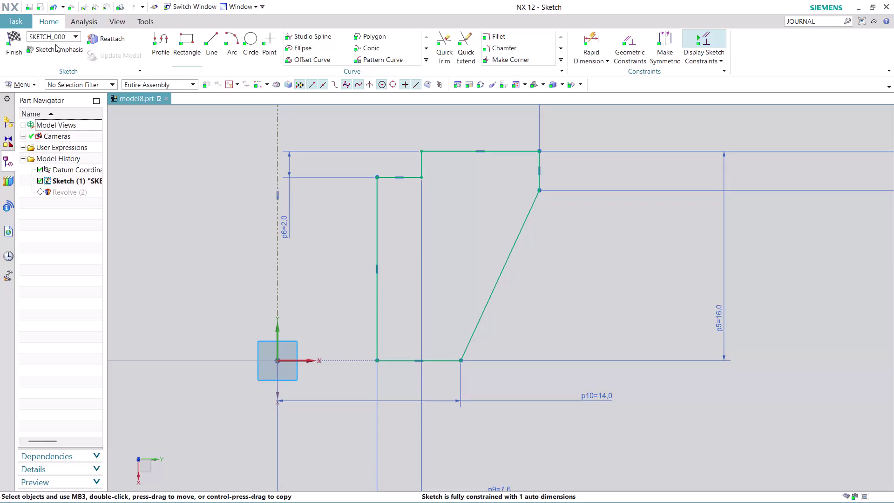
Finish the profile sketch and view the revolved washer solid.
click(9, 55)
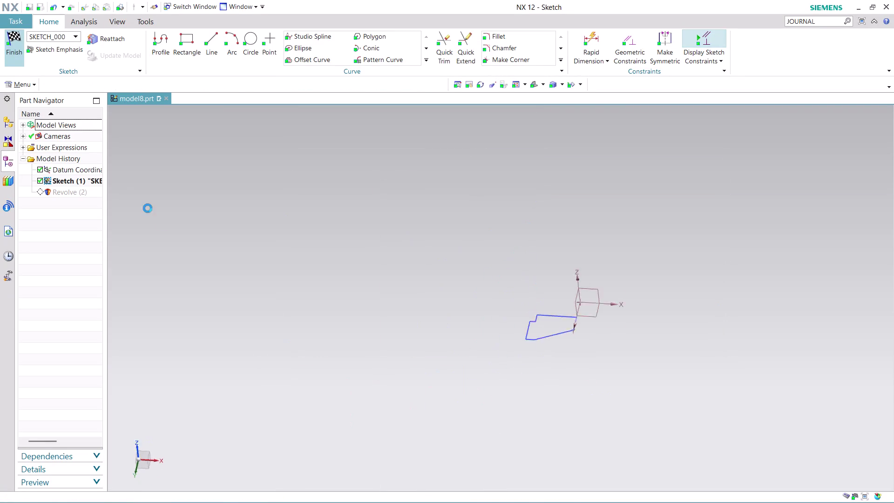
middle_drag(640, 245, 687, 222)
scroll(up, 3)
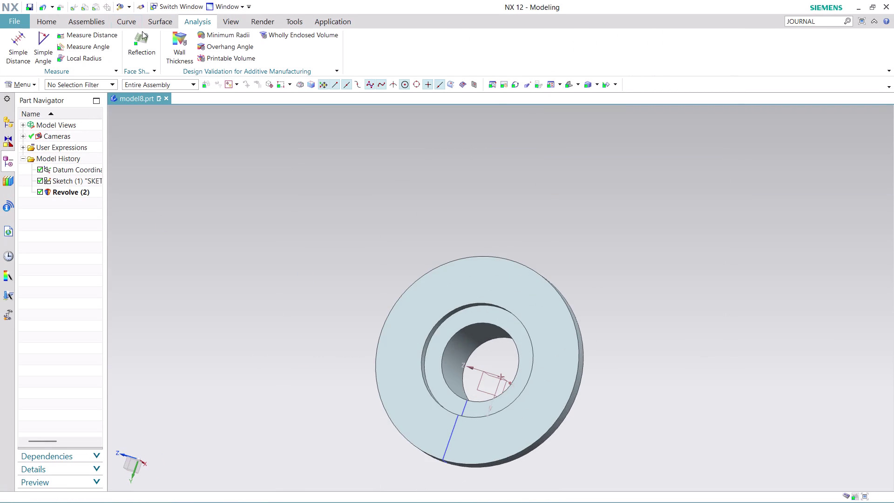
Measure the distance from the hole centre to the washer's outer edge.
click(99, 33)
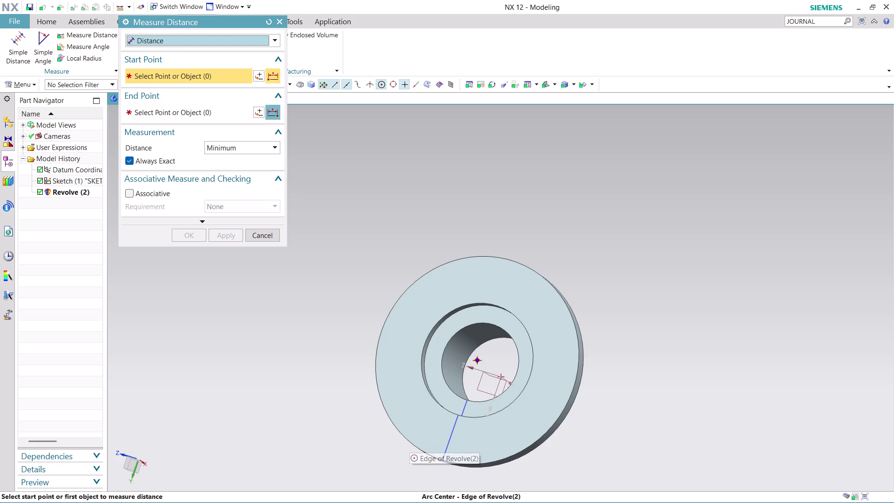
click(472, 463)
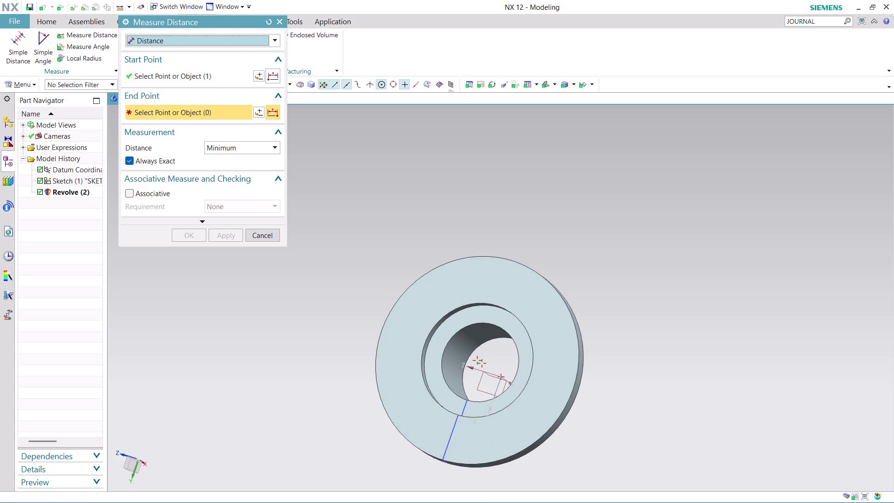
click(542, 273)
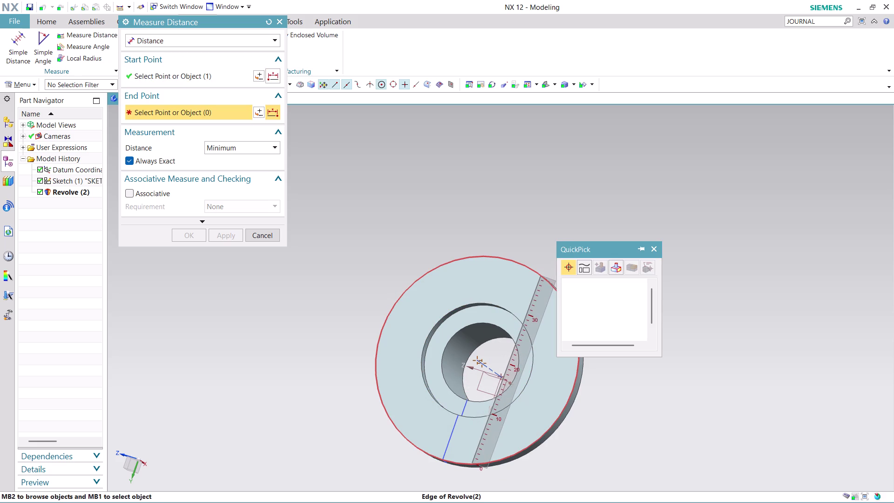
click(598, 282)
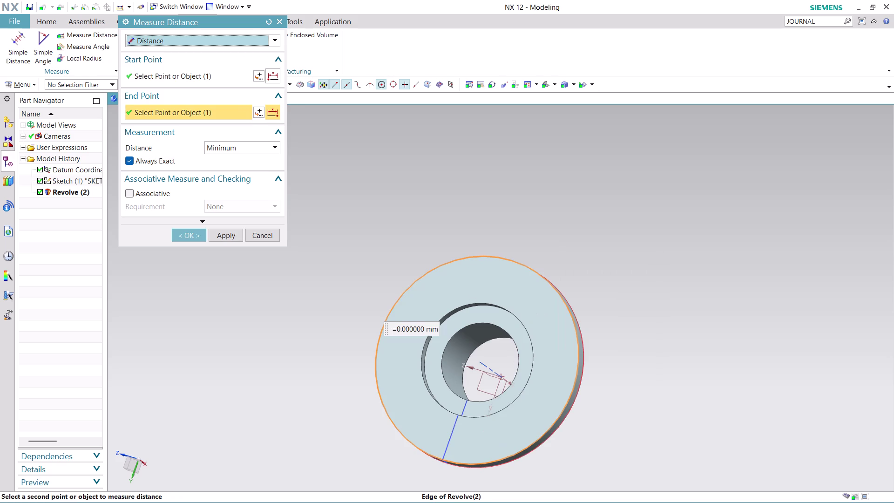
scroll(up, 3)
key(Escape)
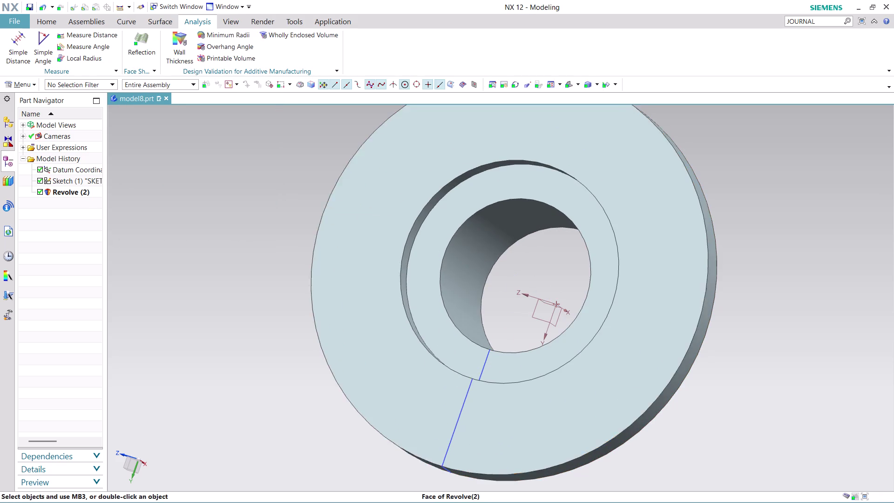
click(98, 33)
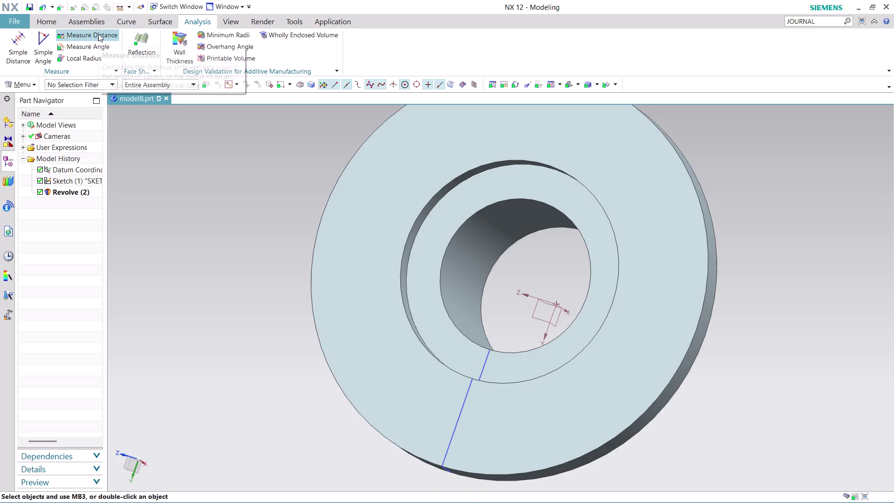
scroll(down, 3)
scroll(up, 3)
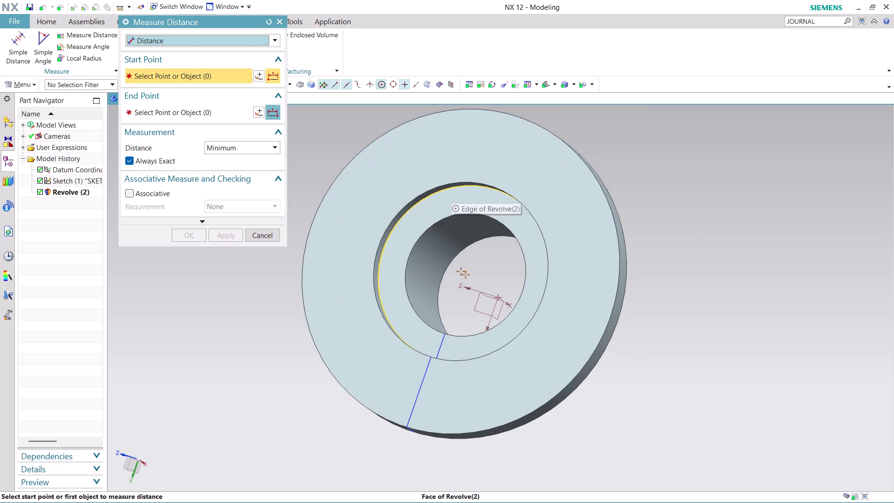
click(511, 115)
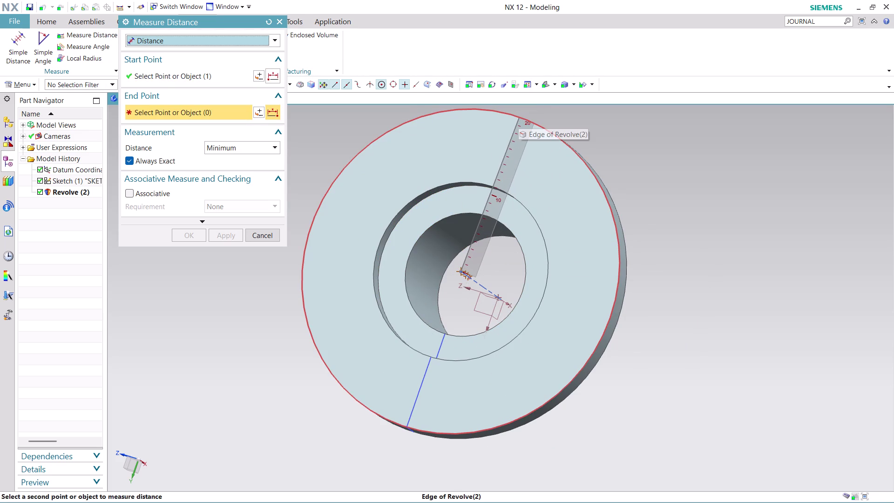
click(518, 117)
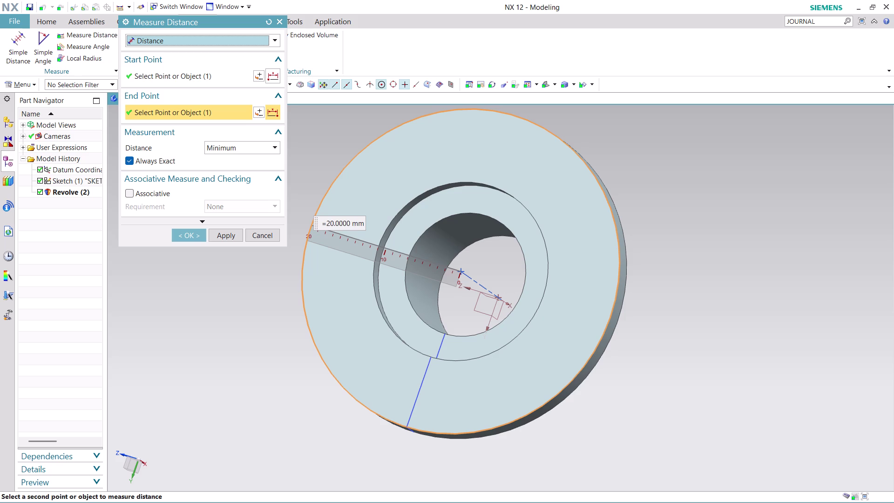
click(188, 238)
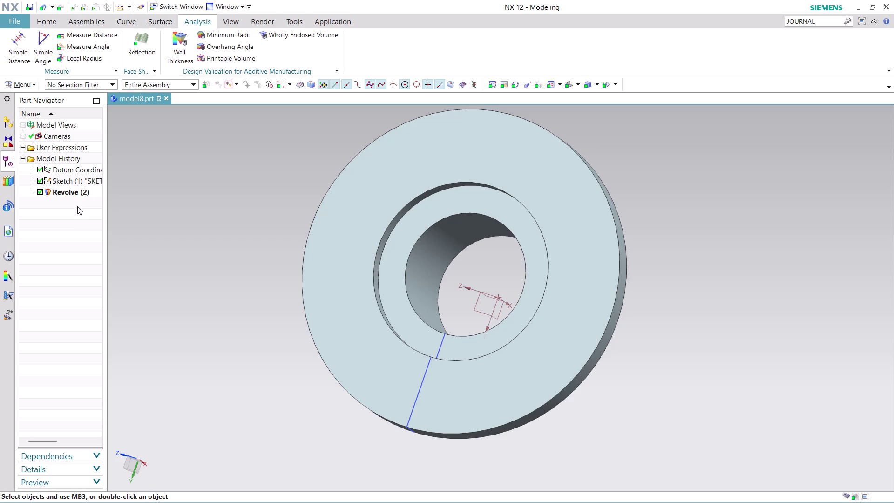
right_click(72, 181)
Reopen the profile sketch and set dimension p7 to 1.
click(122, 236)
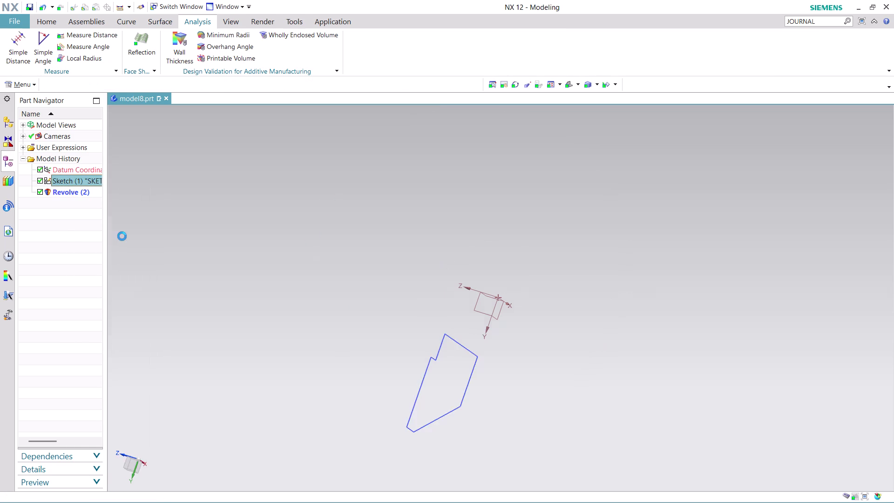
scroll(up, 3)
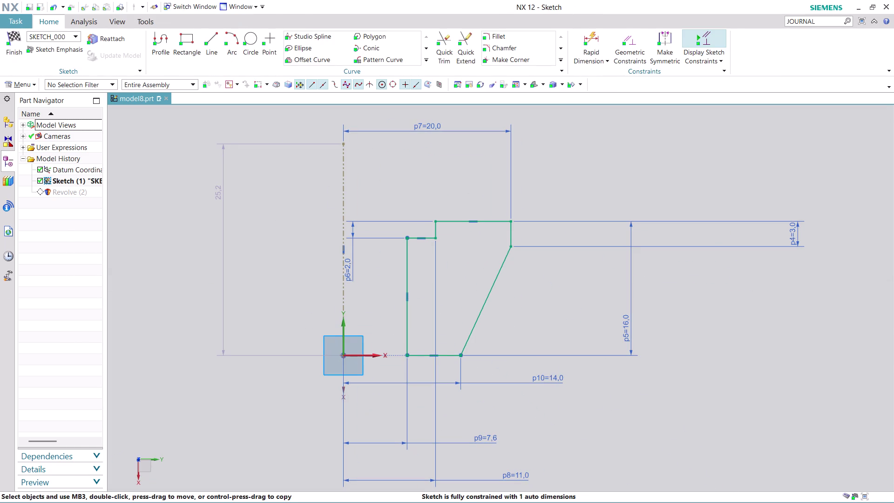
double_click(432, 125)
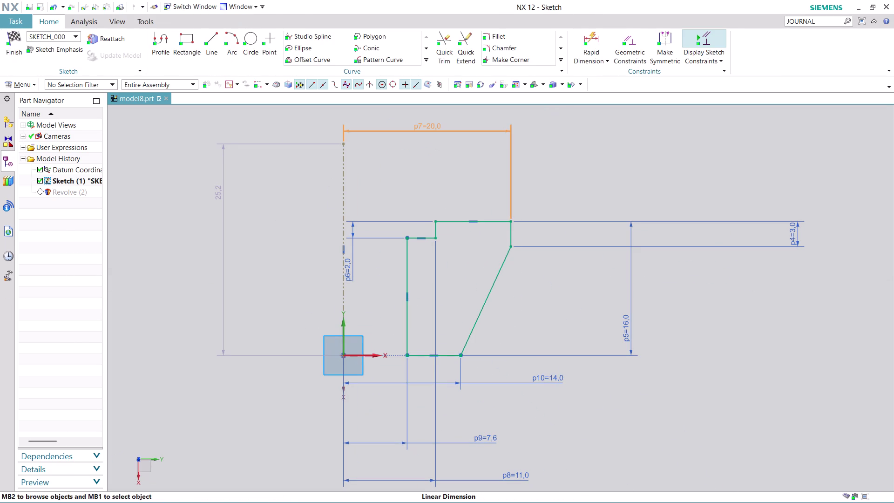
double_click(432, 125)
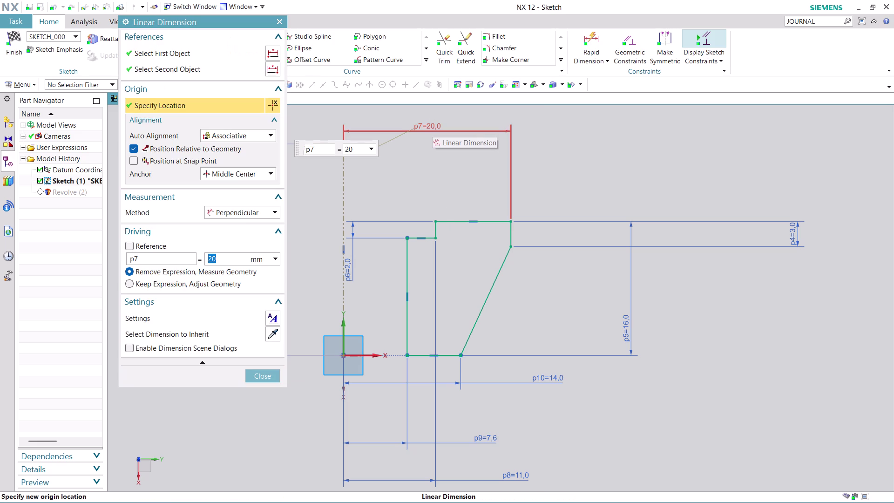
key(1)
key(Return)
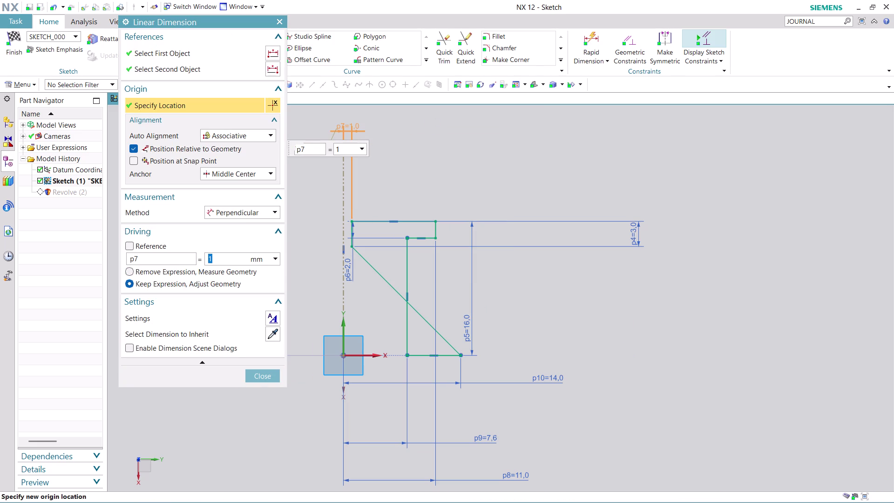
click(271, 374)
Set sketch dimension p10 to 7.
scroll(up, 3)
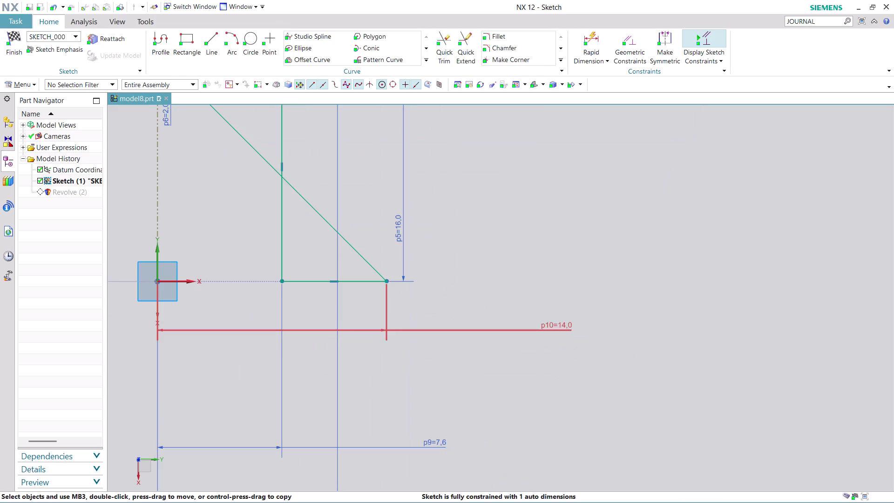
double_click(557, 328)
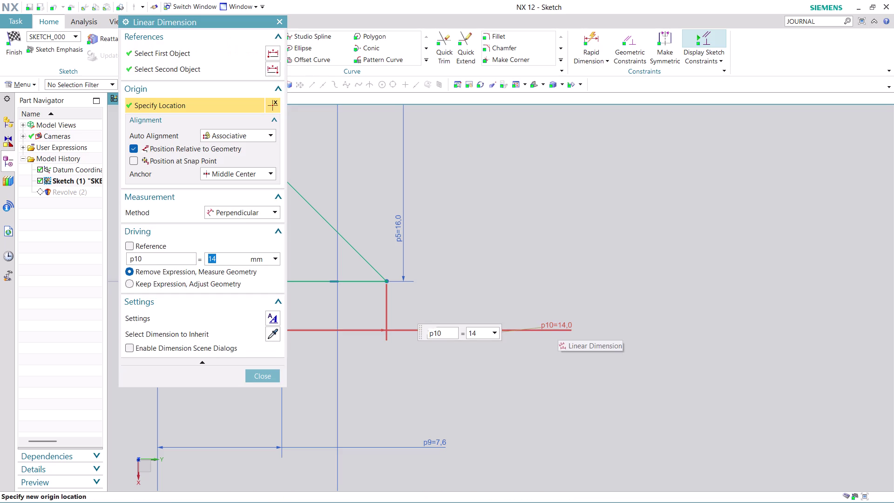
key(7)
key(Return)
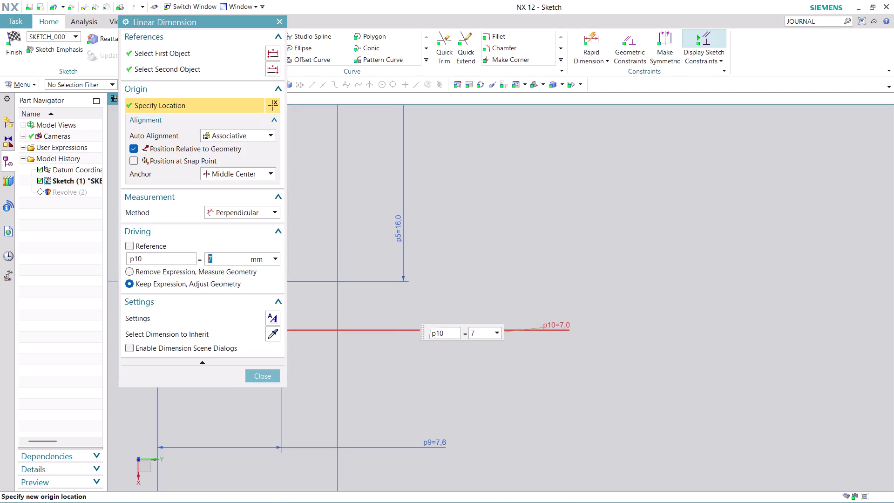
click(265, 377)
Set sketch dimension p9 to 7.6/2 (3.8).
scroll(down, 3)
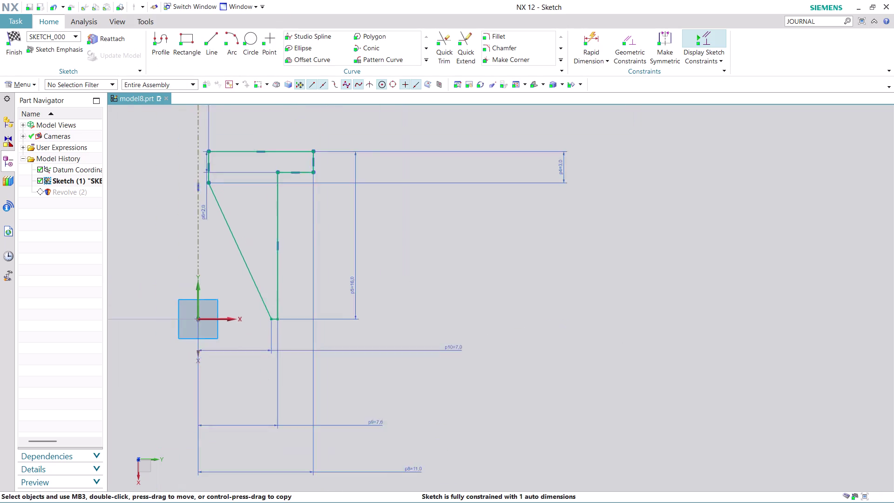
scroll(down, 3)
scroll(up, 3)
double_click(409, 421)
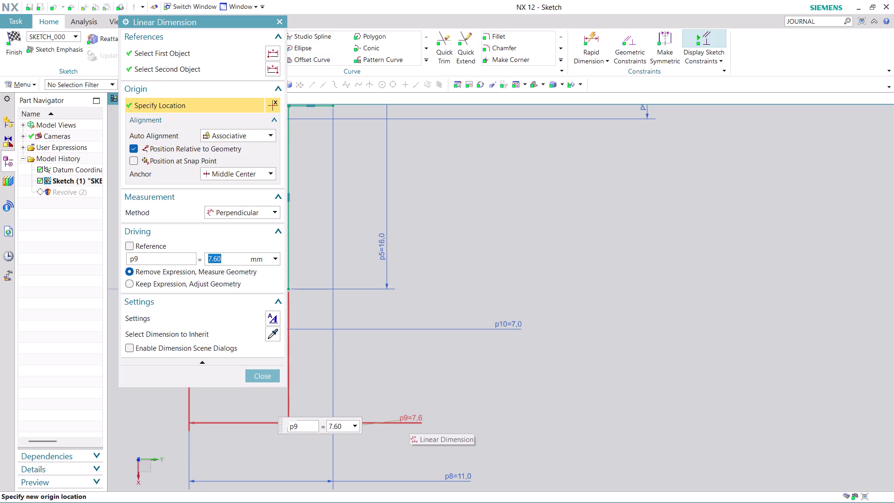
text(7.6/)
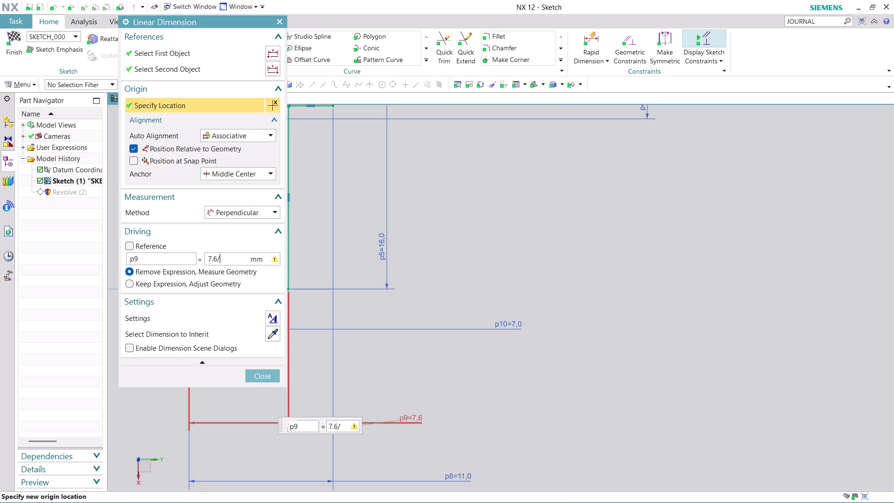
text(2)
key(Return)
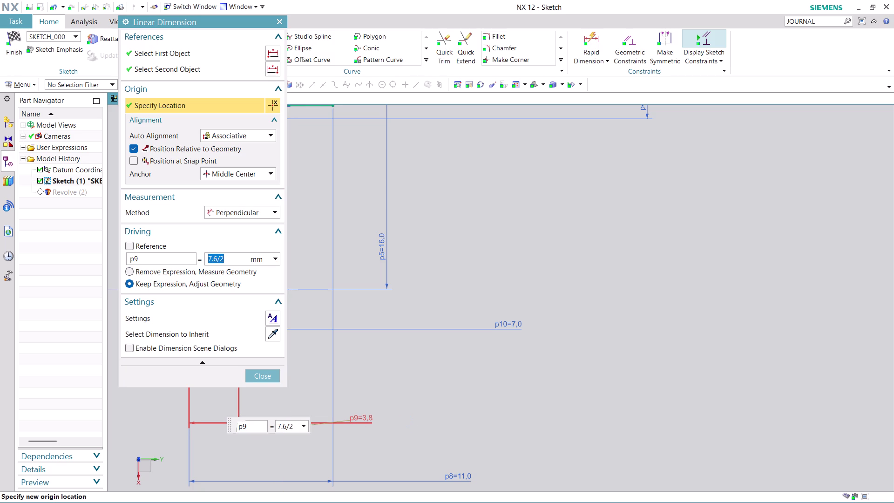
click(273, 373)
scroll(down, 3)
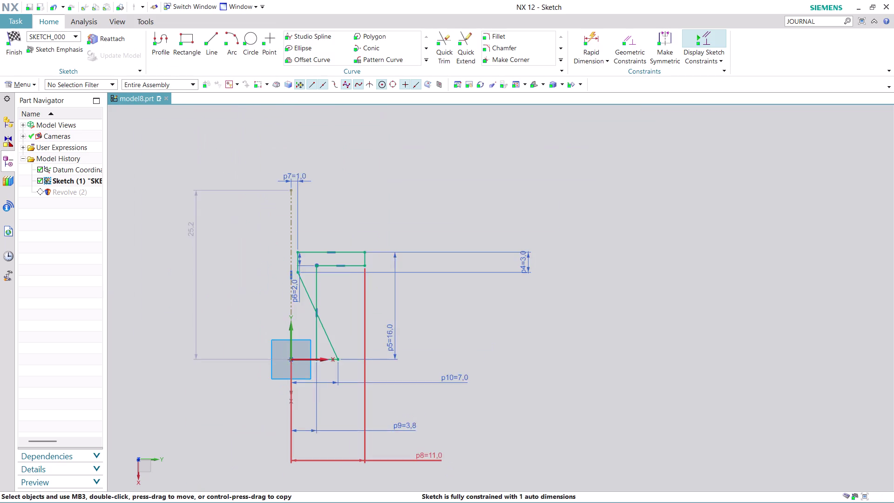
scroll(up, 3)
Set sketch dimension p8 to 11/2 (5.5).
double_click(439, 454)
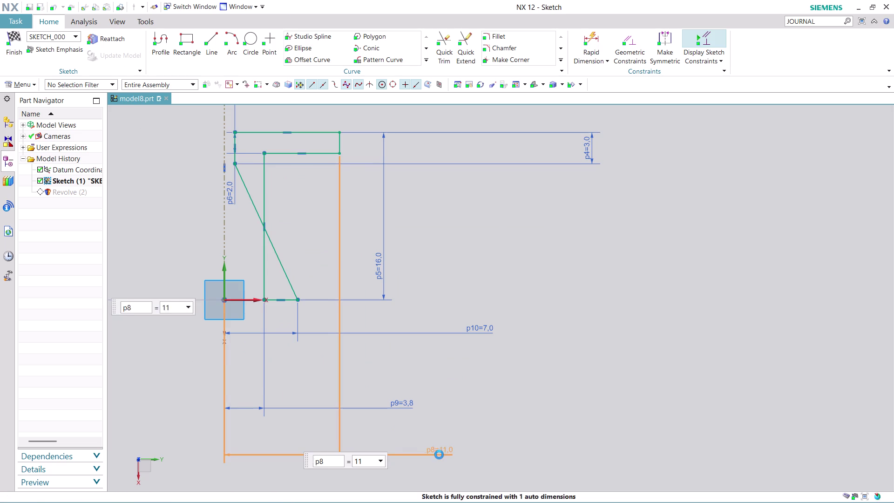
text(11)
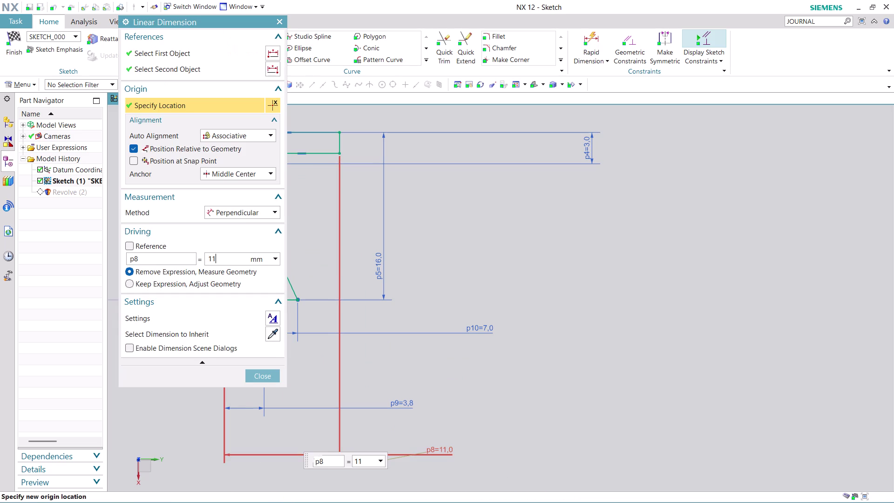
text(/2)
key(Return)
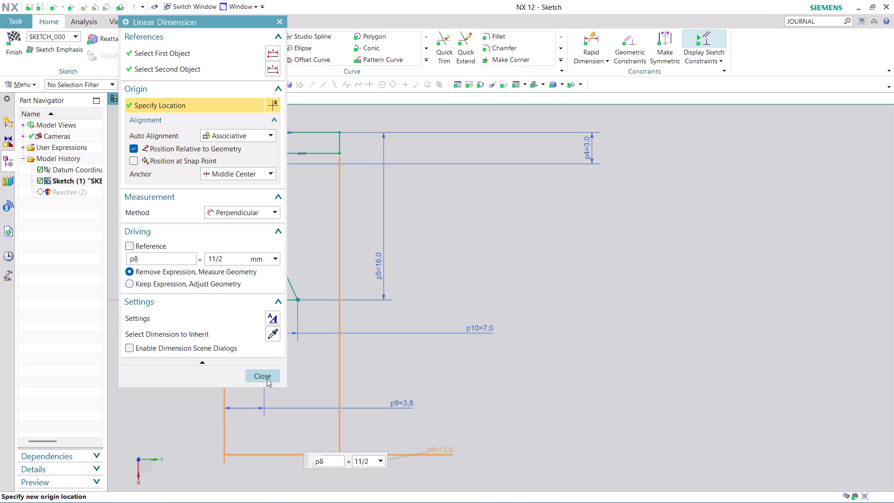
key(Return)
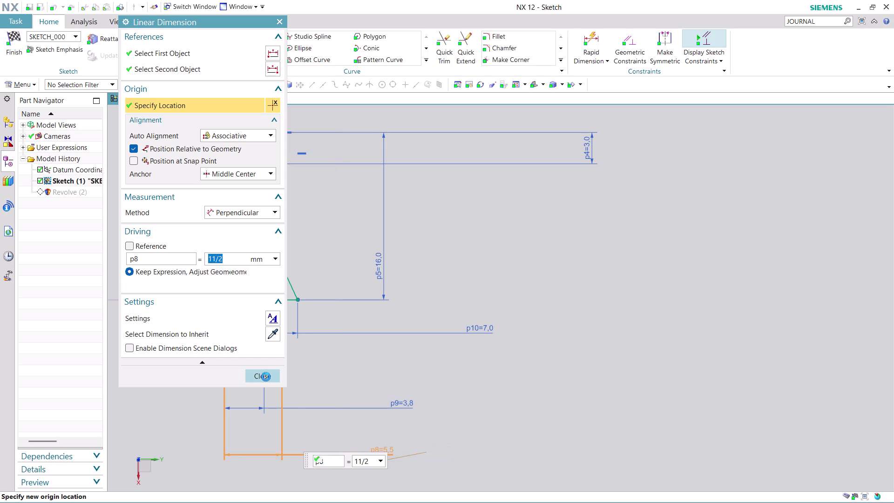
click(265, 377)
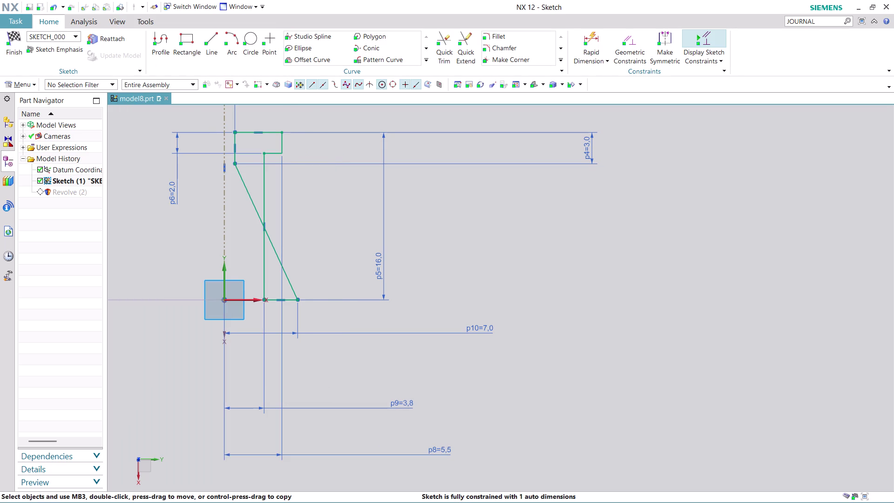
Zoom out the sketch and open dimension p7 for editing again.
scroll(down, 3)
scroll(up, 3)
scroll(down, 3)
scroll(up, 3)
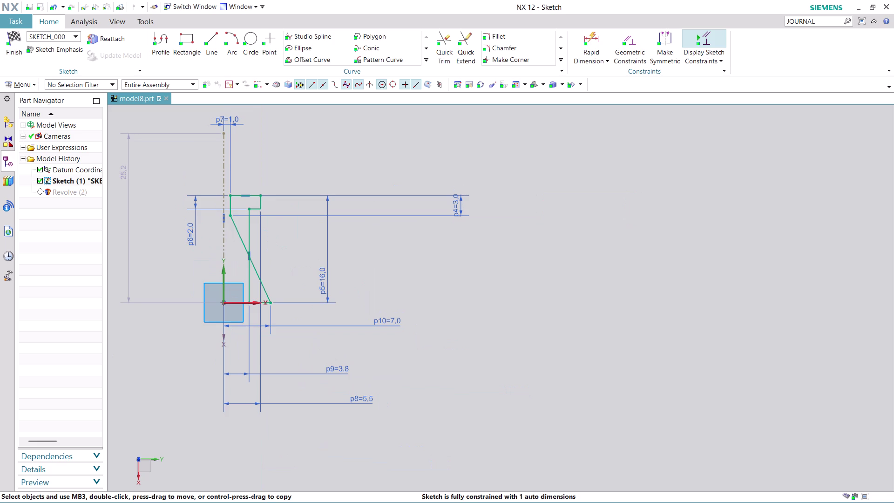
scroll(up, 3)
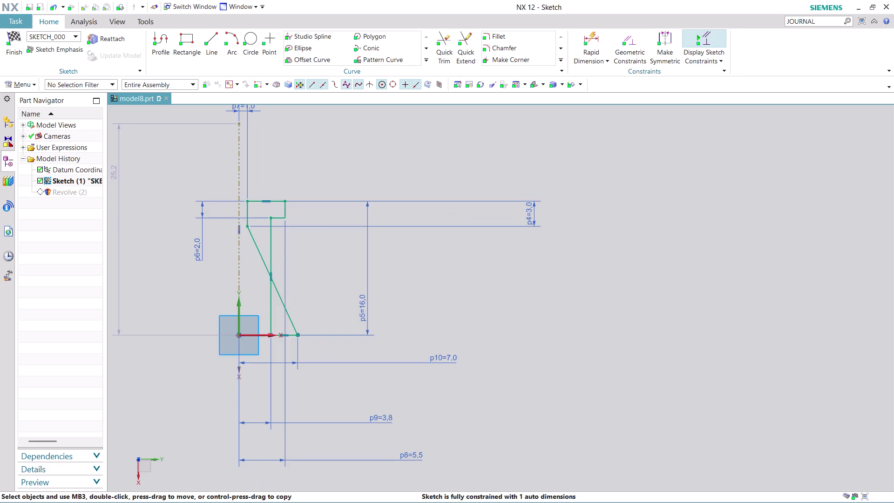
scroll(down, 3)
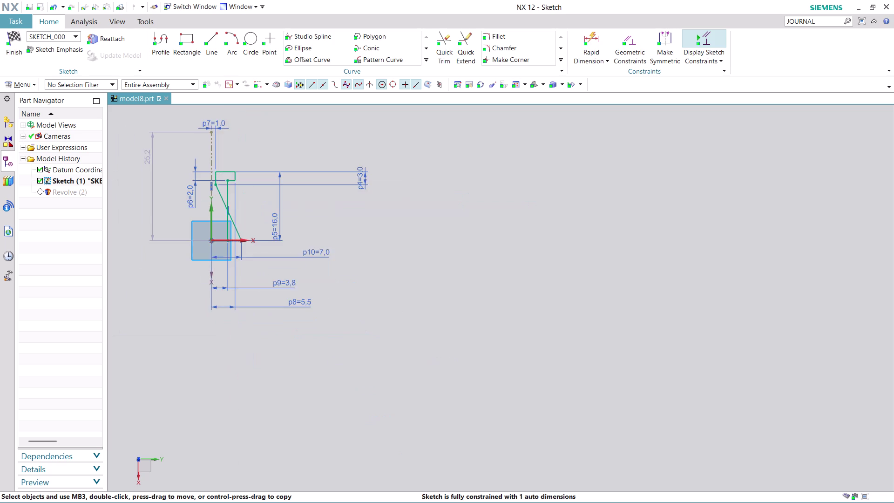
scroll(up, 3)
scroll(up, 3)
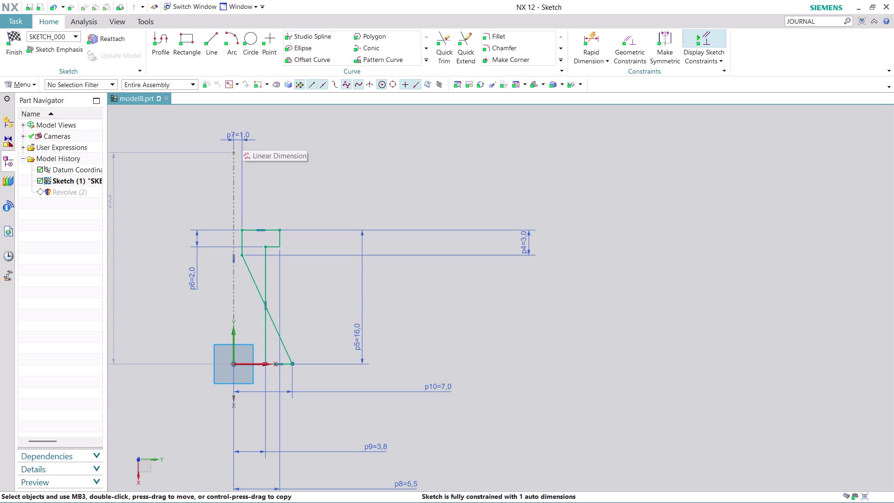
double_click(241, 140)
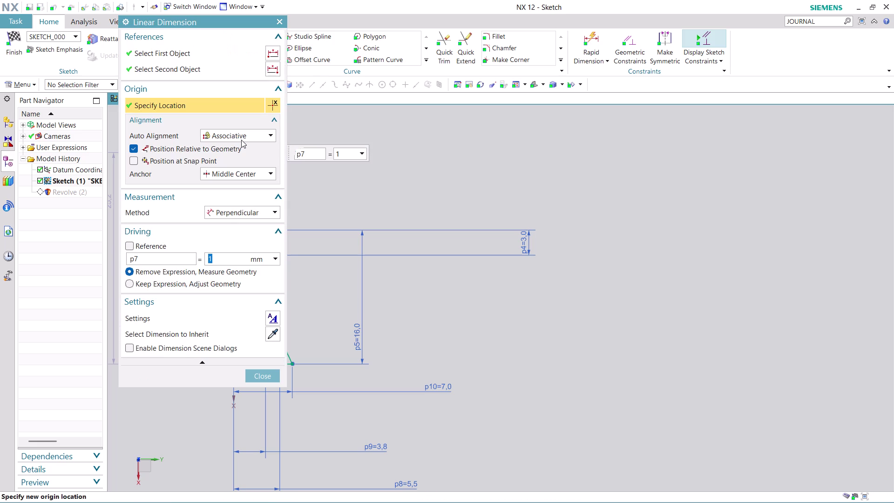
Set p7 to 10 and finish the sketch to update the revolved solid.
text(10)
key(Return)
click(268, 380)
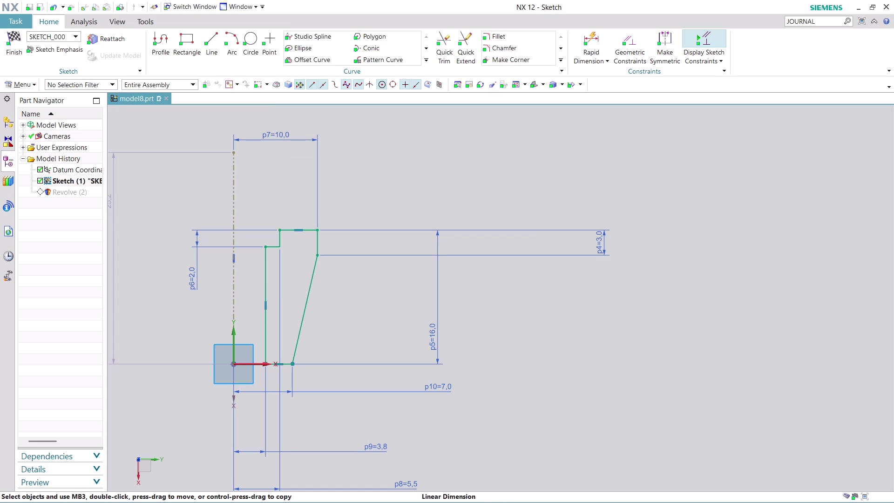
scroll(down, 3)
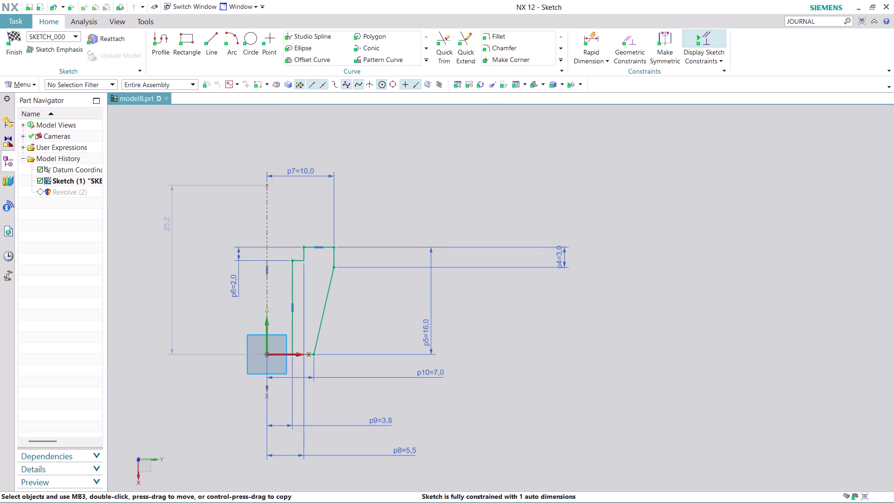
click(11, 51)
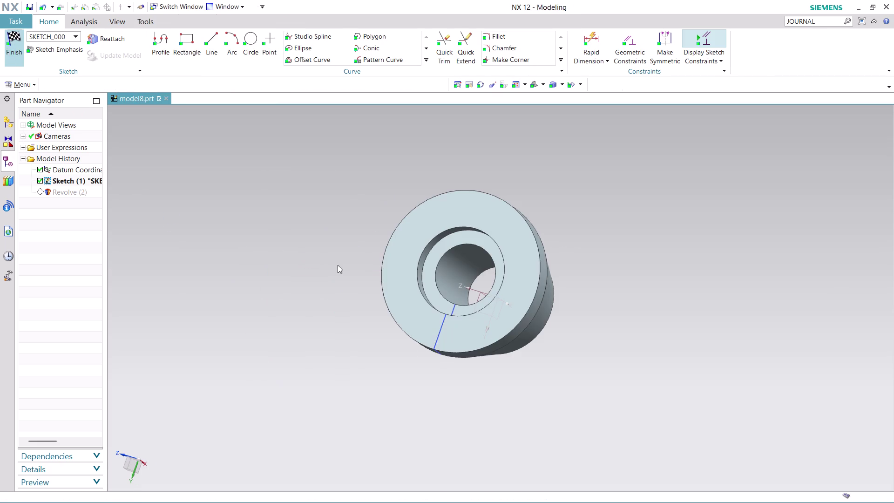
Hide the profile sketch.
middle_drag(621, 267, 526, 197)
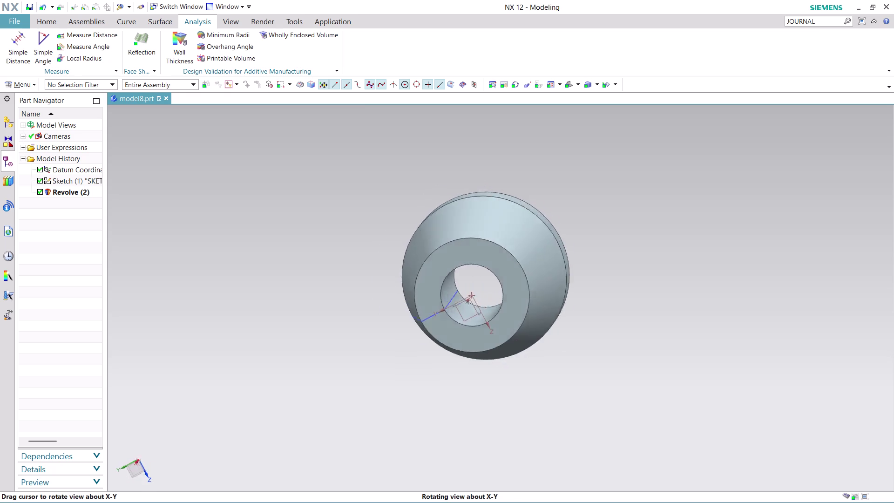
middle_drag(526, 198, 373, 201)
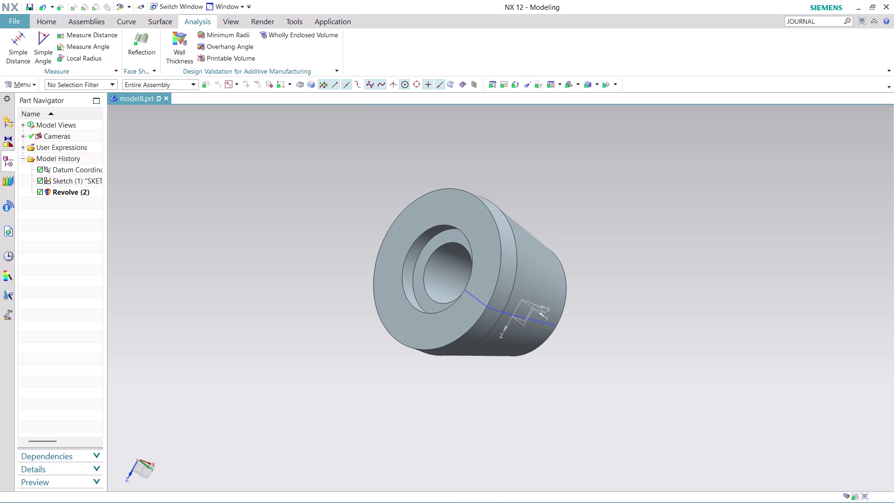
right_click(484, 302)
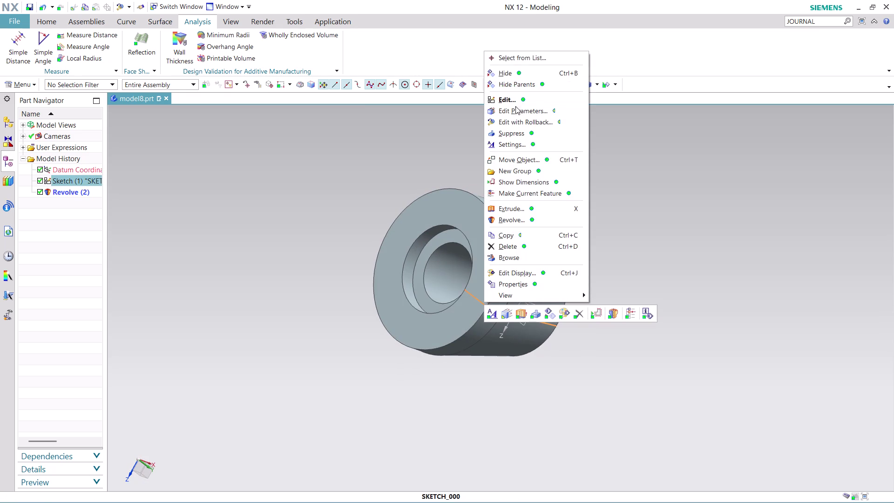
click(508, 74)
Orbit the updated tapered, stepped bushing to a three-quarter view.
scroll(down, 3)
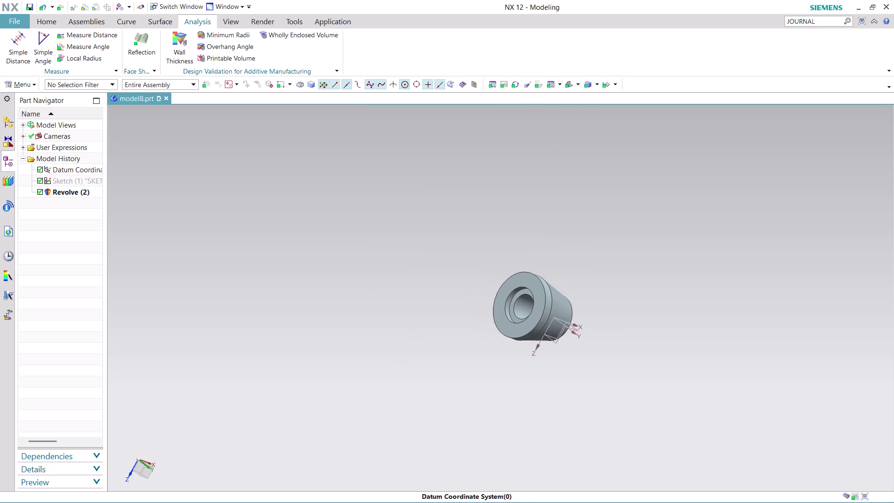
scroll(up, 3)
middle_drag(612, 352, 639, 364)
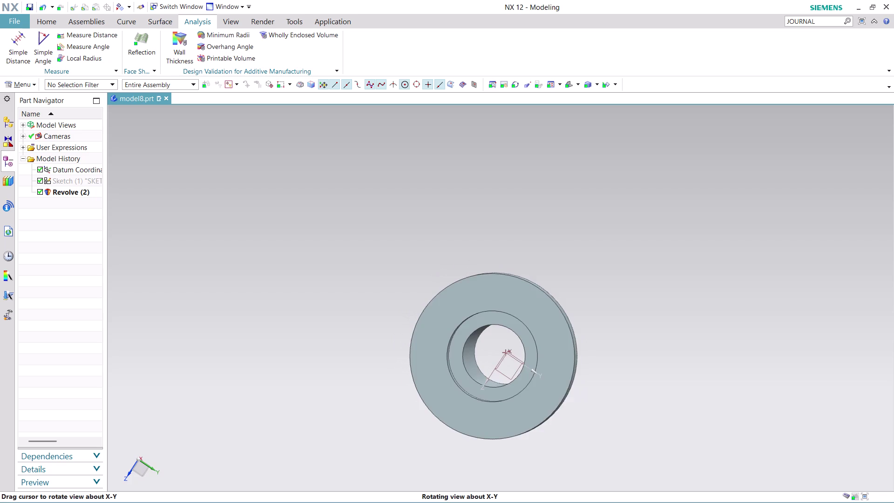
middle_drag(639, 364, 645, 368)
middle_drag(640, 356, 394, 351)
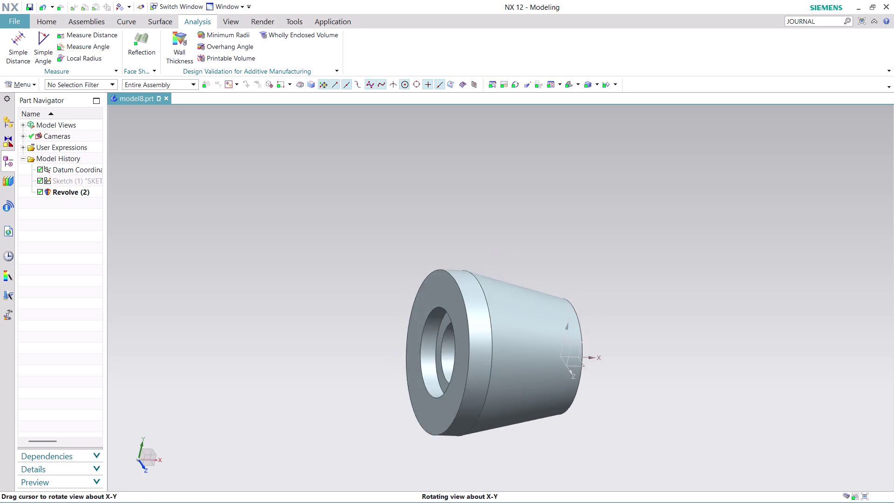
middle_drag(393, 351, 414, 379)
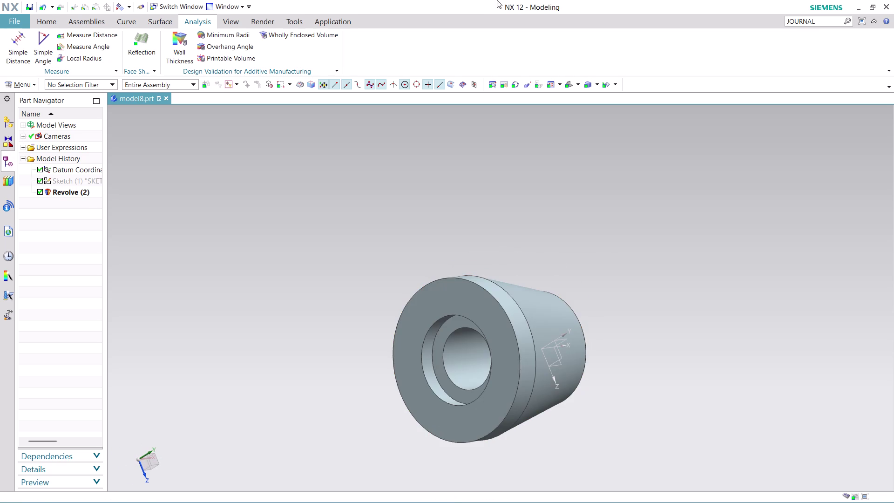
click(230, 18)
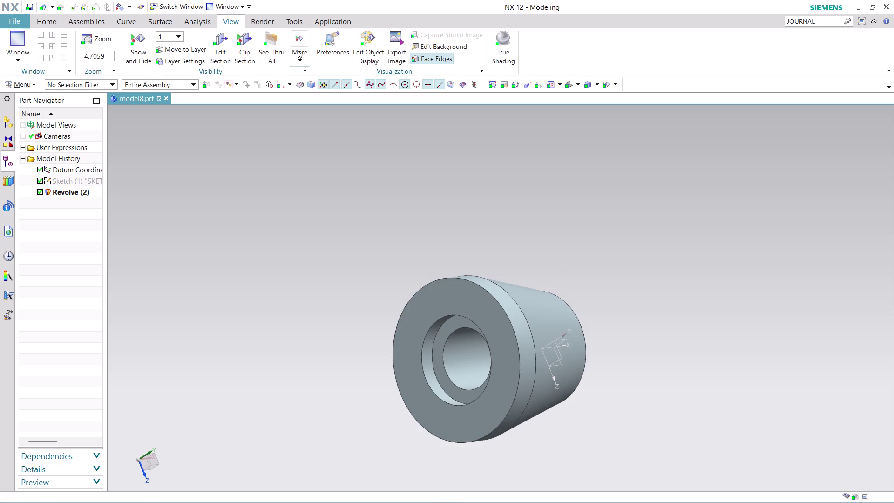
Apply a dark gray colour to the revolved solid via Edit Object Display.
click(374, 41)
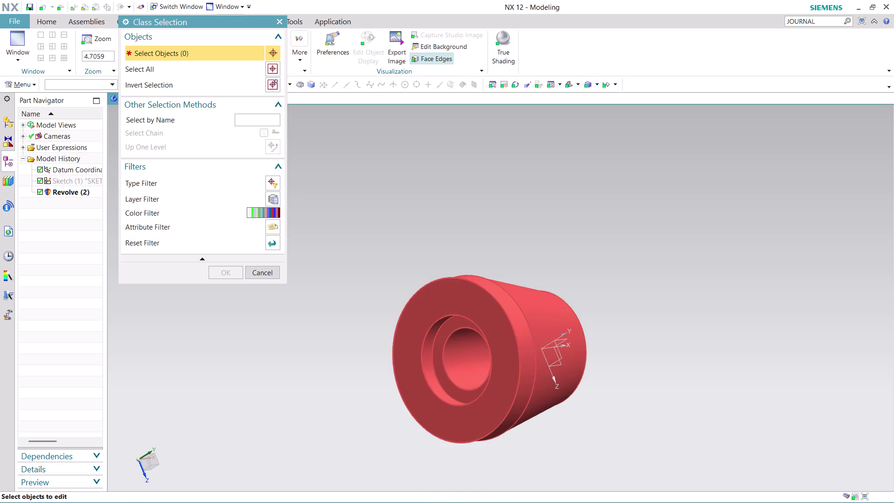
click(458, 291)
click(235, 270)
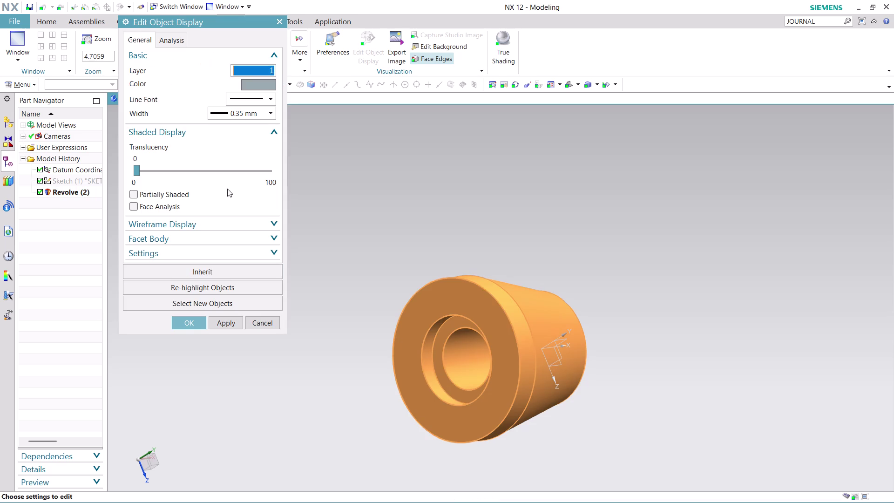
click(257, 84)
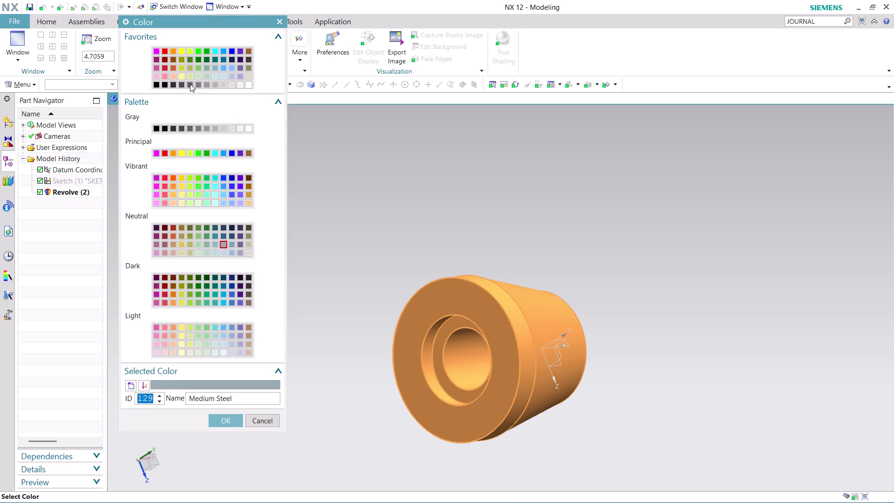
click(173, 83)
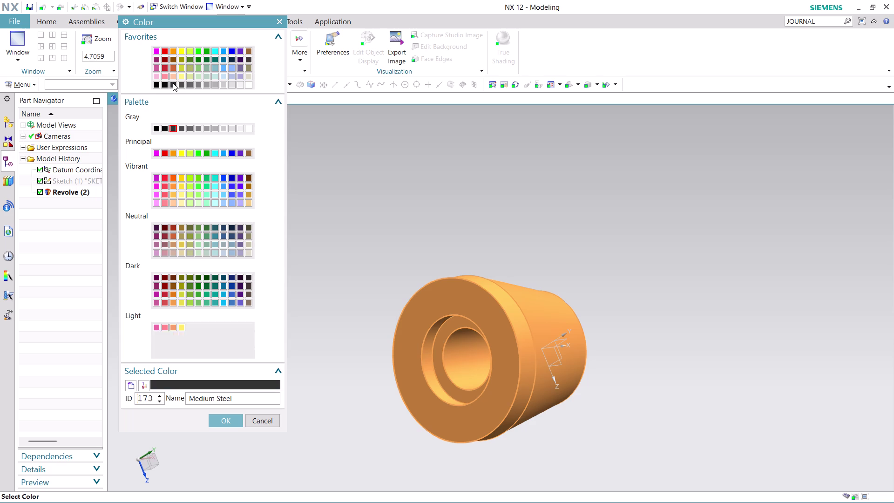
click(224, 423)
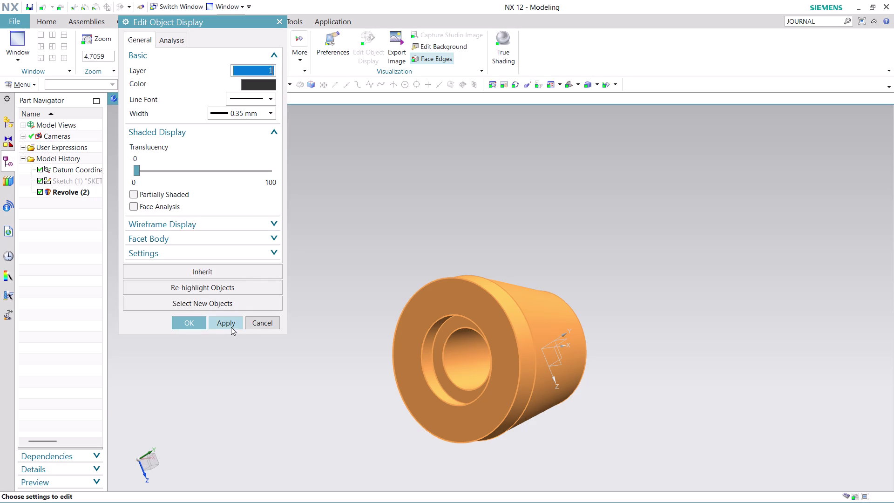
click(231, 327)
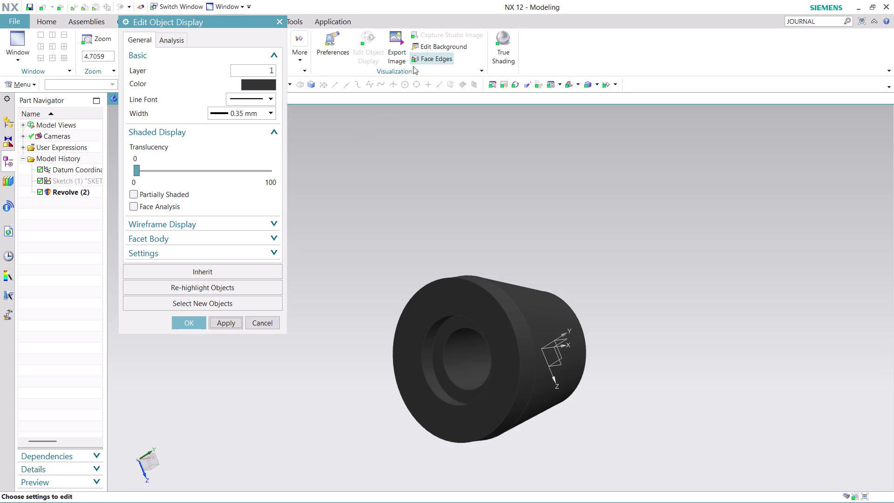
Switch the solid to a slightly lighter dark gray and close the dialog.
click(258, 81)
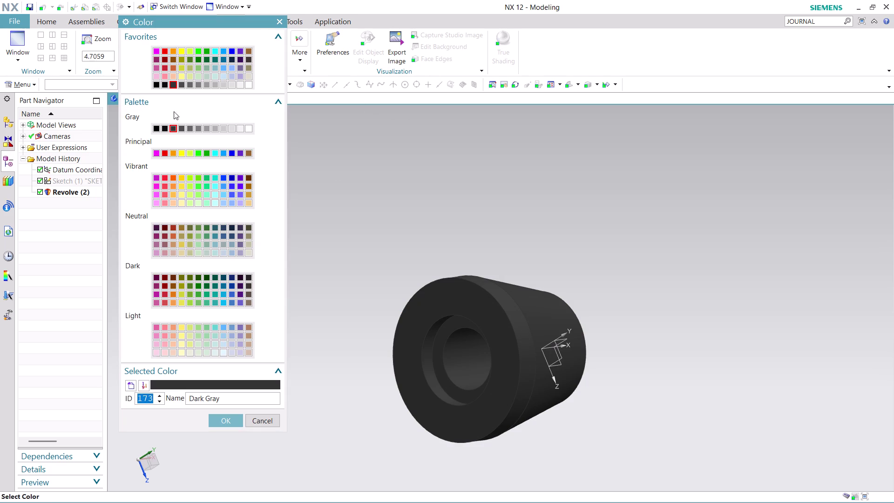
click(181, 85)
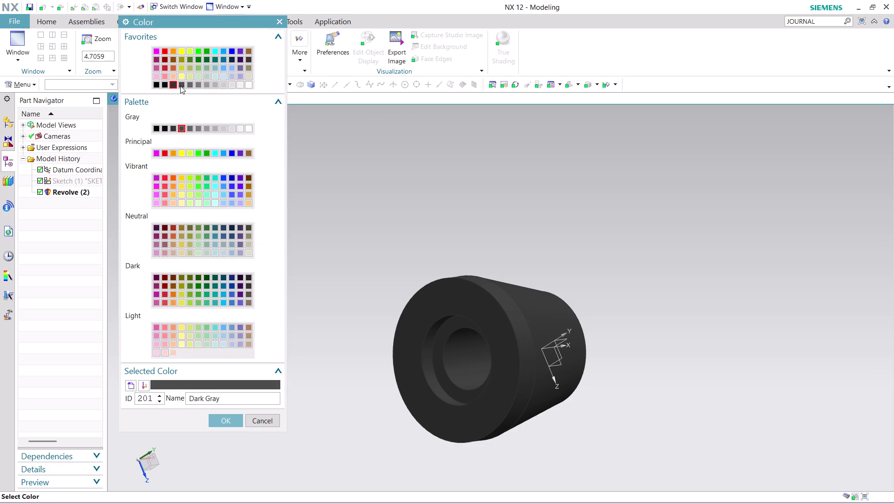
click(220, 423)
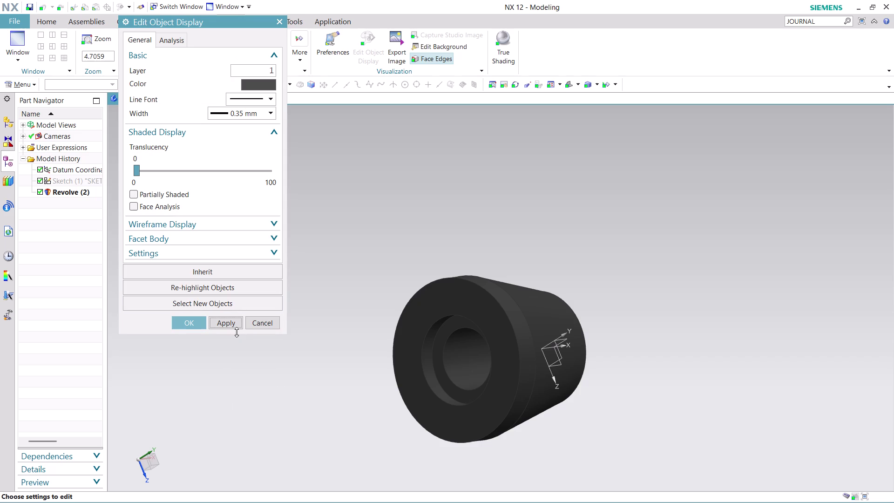
click(232, 326)
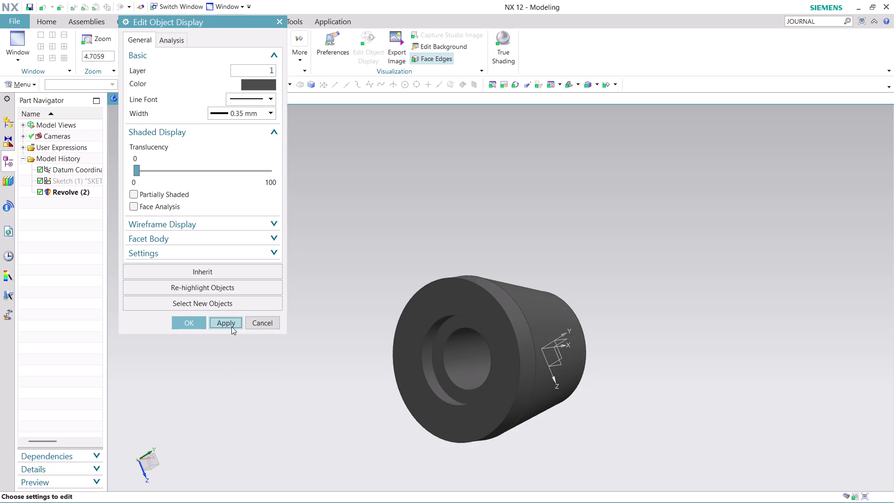
click(189, 323)
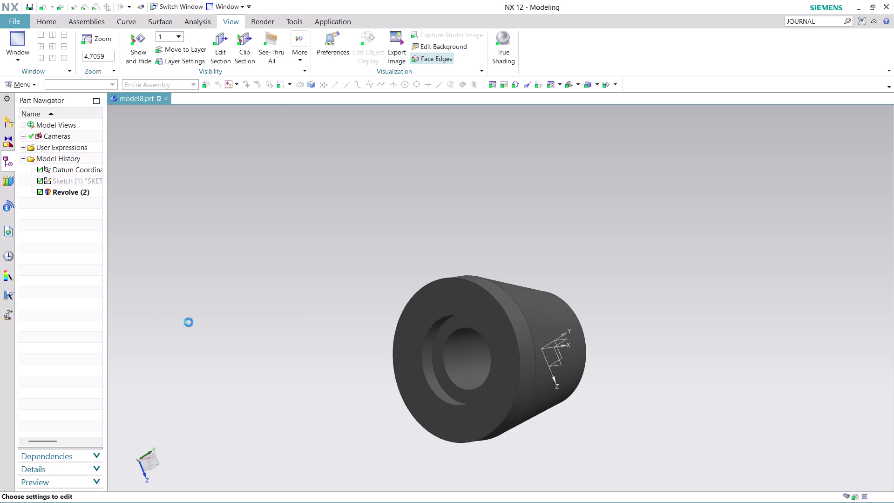
Orbit to view the small end and stepped face, then search commands for 'journal'.
scroll(down, 3)
middle_drag(603, 354, 548, 259)
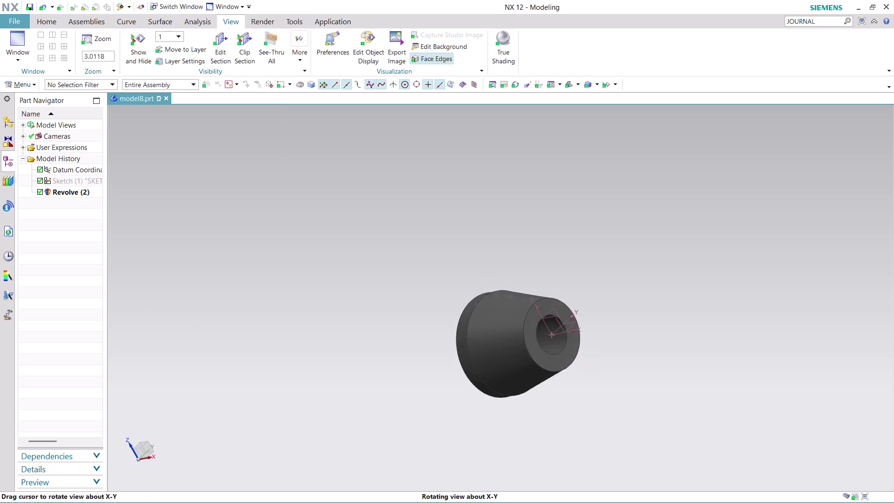
middle_drag(548, 259, 492, 389)
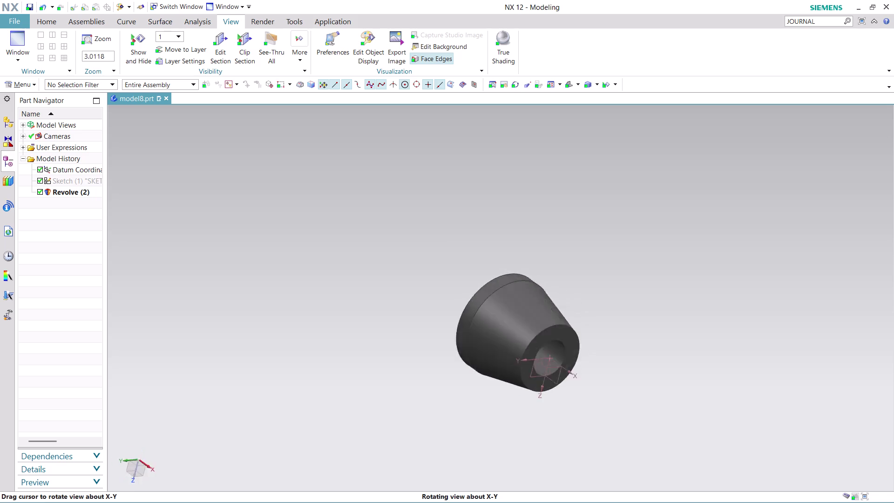
middle_drag(492, 389, 552, 386)
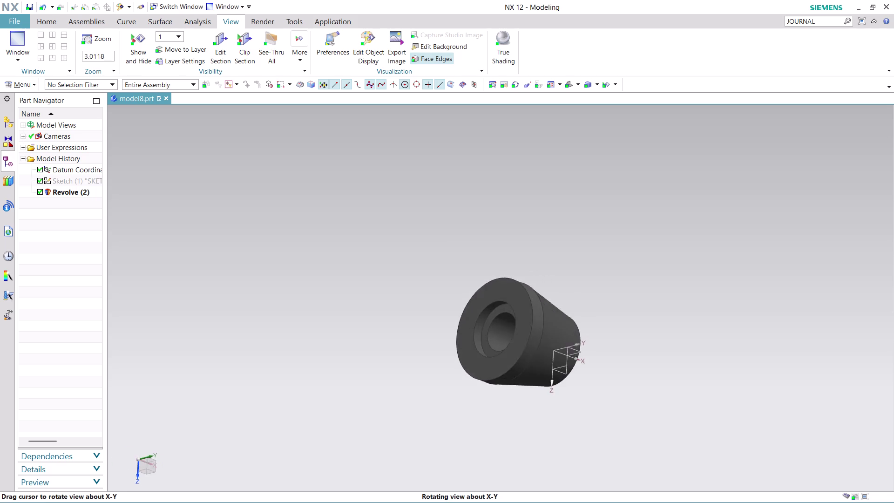
middle_drag(553, 387, 544, 401)
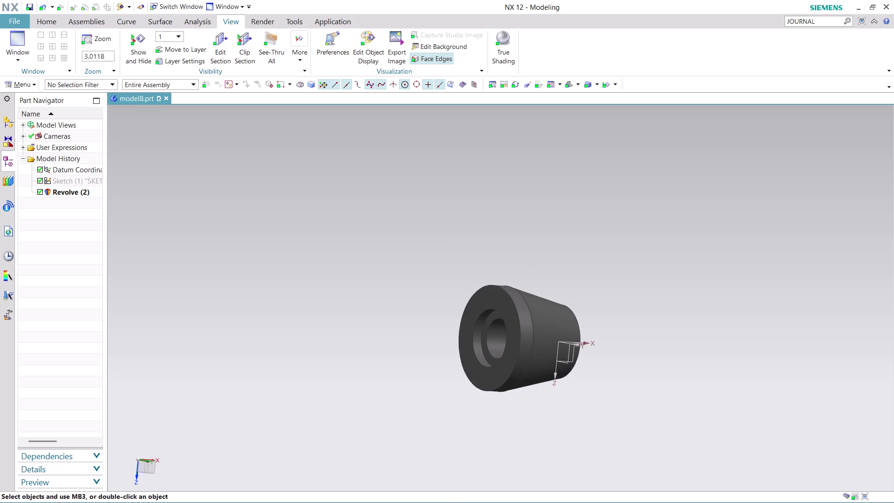
click(819, 19)
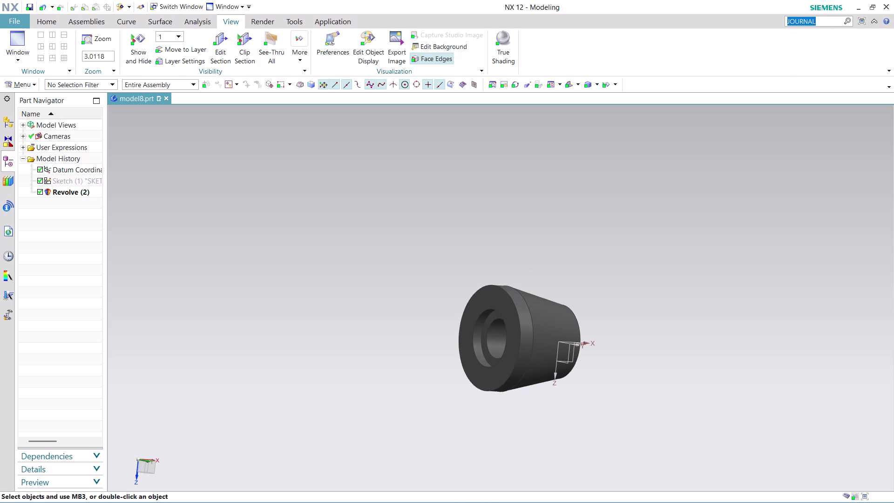
key(Return)
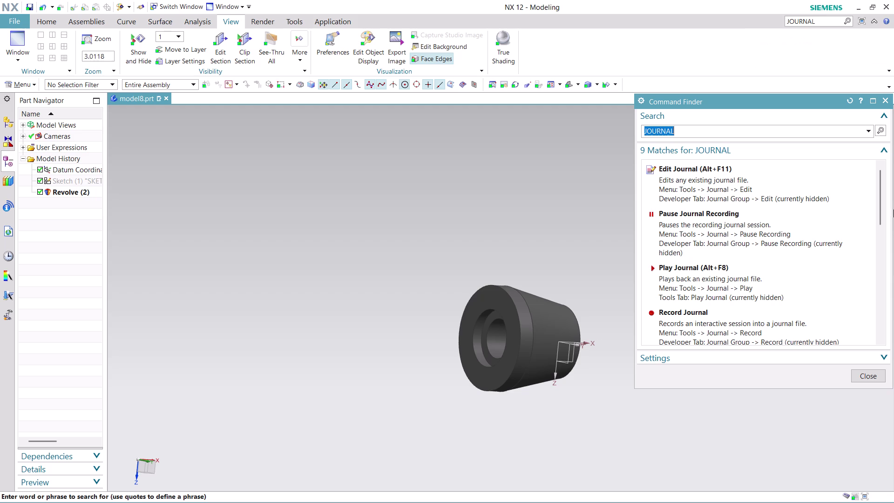
Stop the journal recording and close the Command Finder results.
scroll(down, 3)
scroll(down, 3)
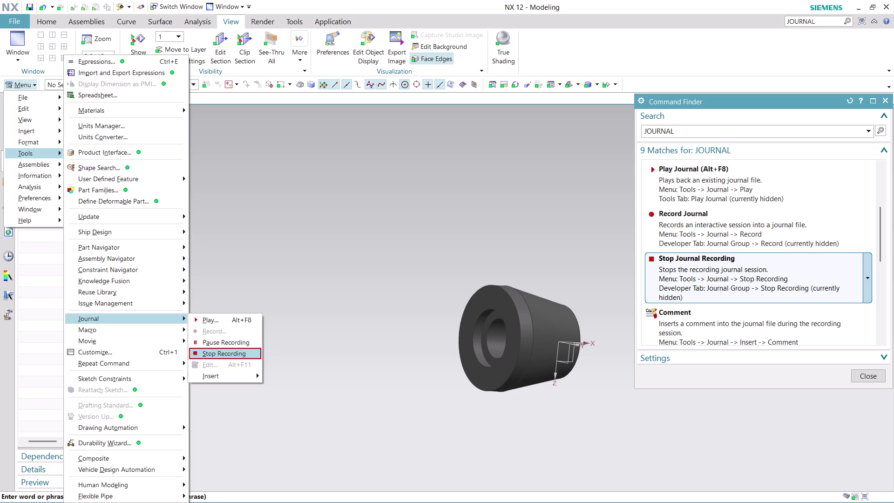
click(707, 279)
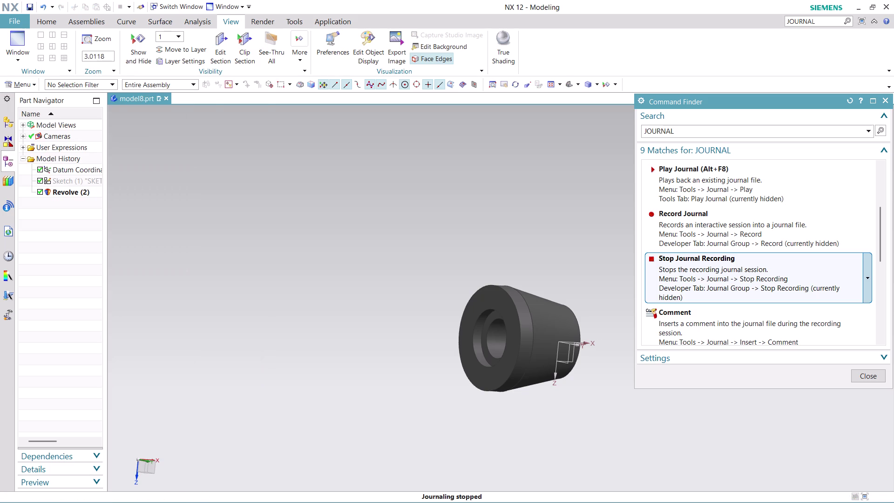
click(706, 278)
click(706, 279)
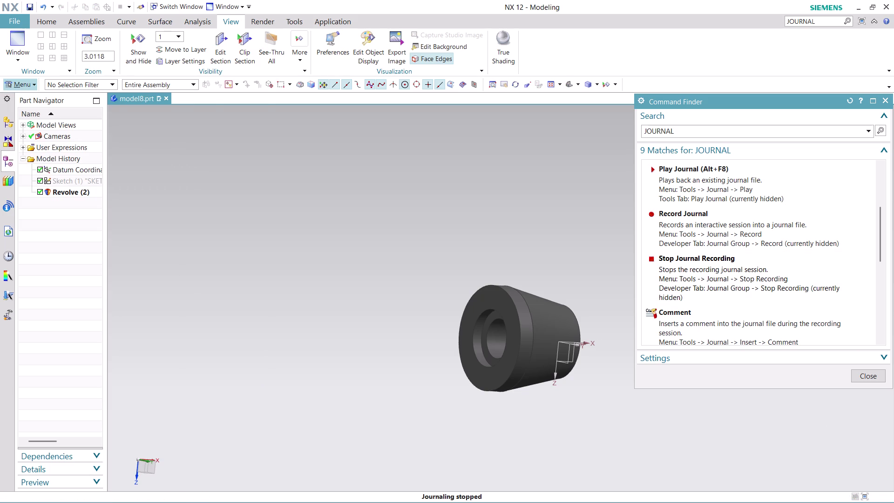
click(870, 378)
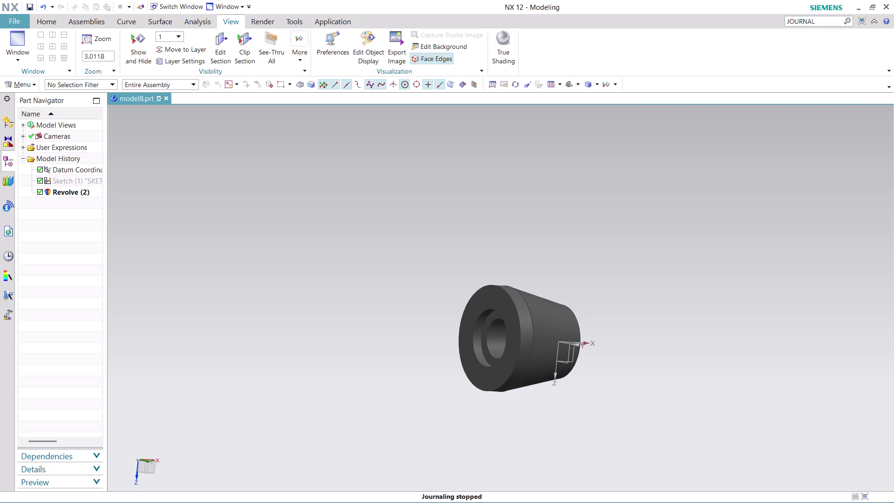
key(ctrl+s)
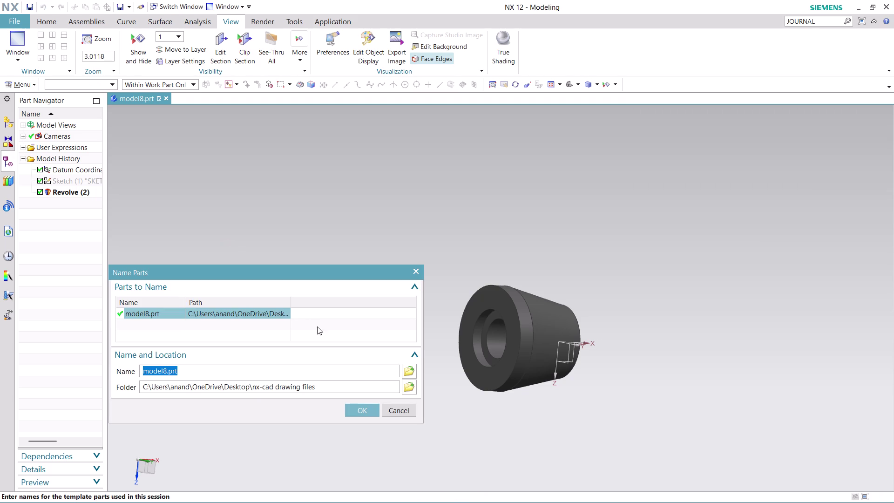
Save the bushing part as 'ASSEMBLY 14 PART 4.prt'.
click(412, 374)
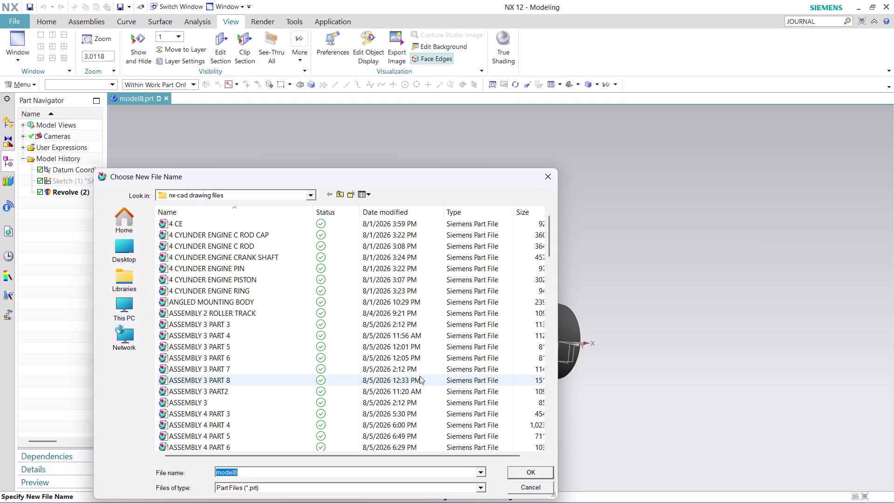
text(ASS)
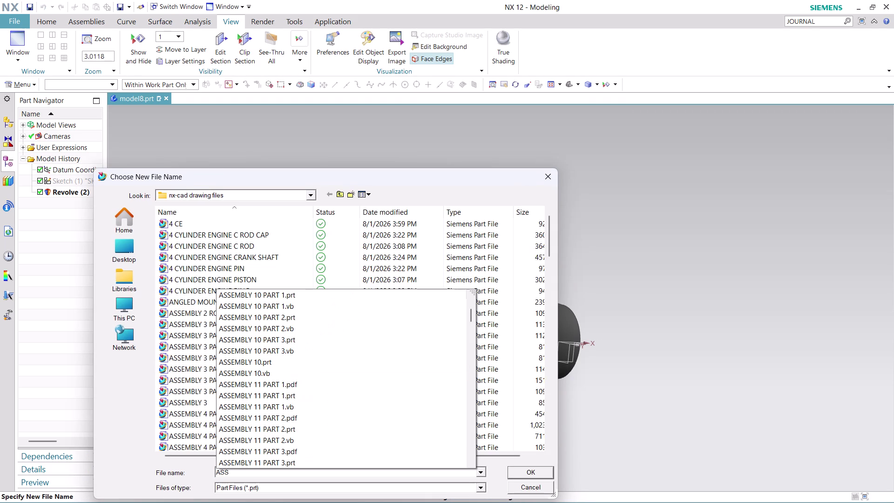
text(EMBLY)
key(space)
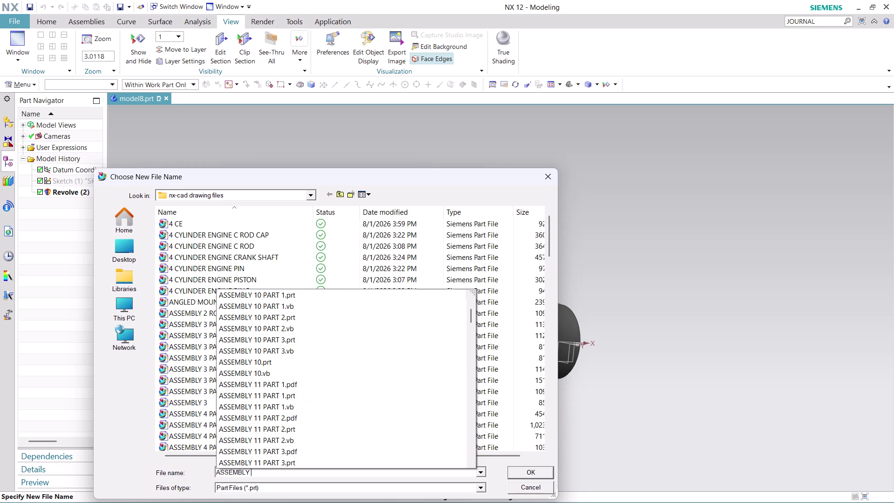
text(14)
key(space)
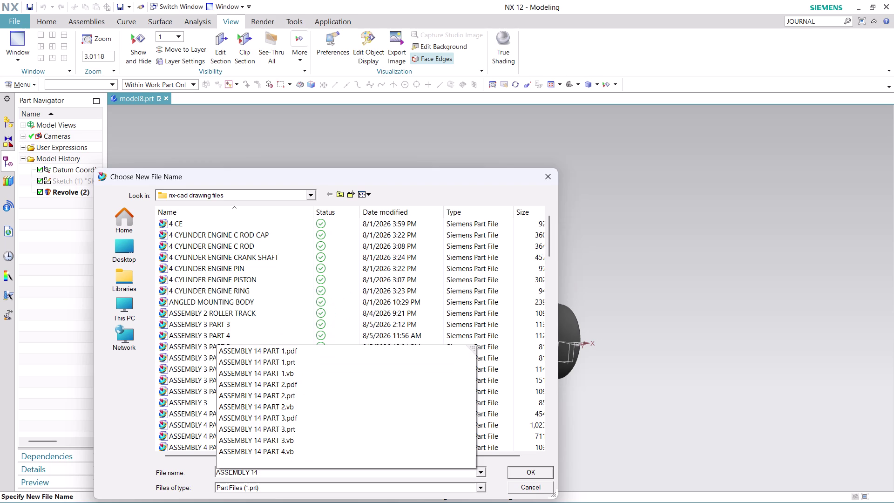
text(PART)
key(space)
key(4)
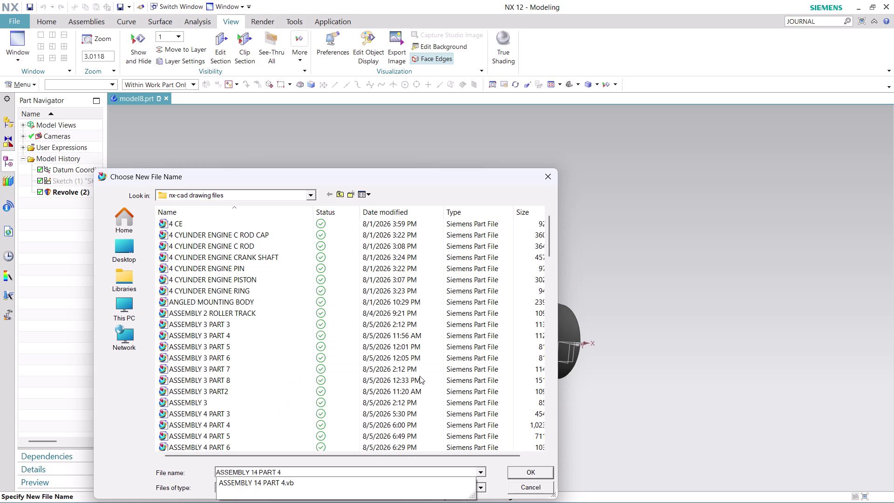
key(Return)
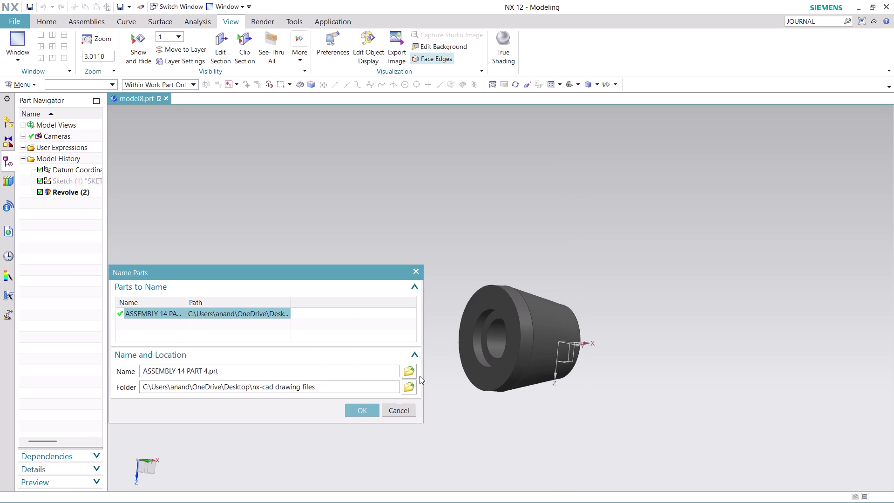
click(361, 413)
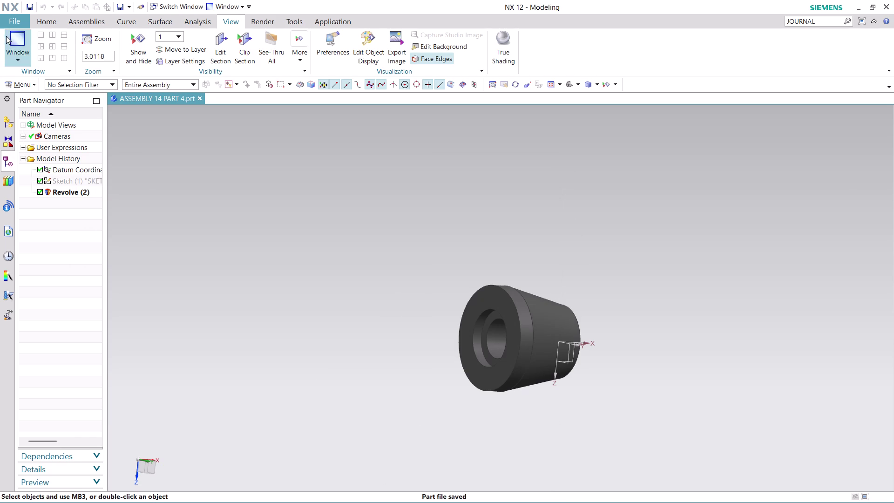
click(6, 19)
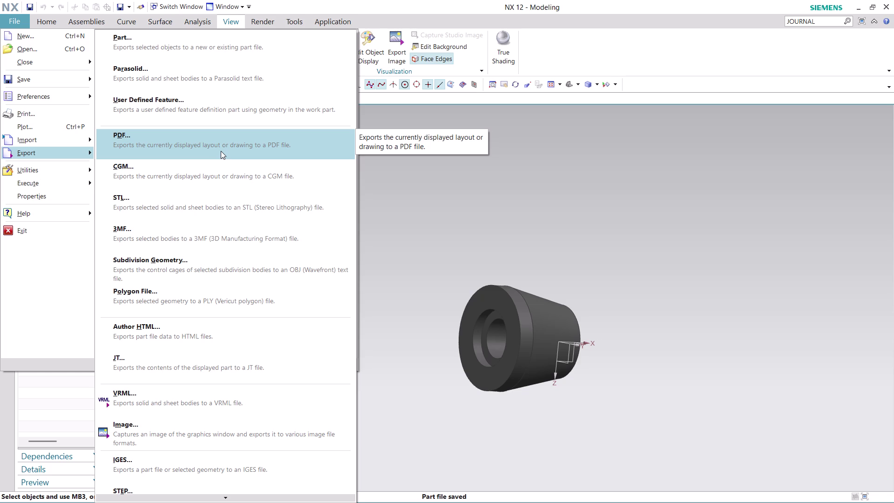
Export the display to PDF, trimming the suggested name to 'ASSEMBLY 14 PART 4'.
click(221, 151)
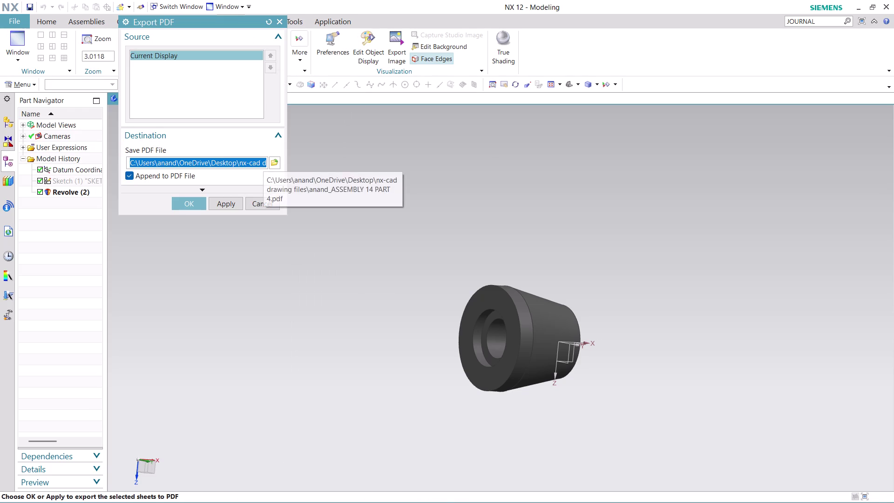
click(270, 160)
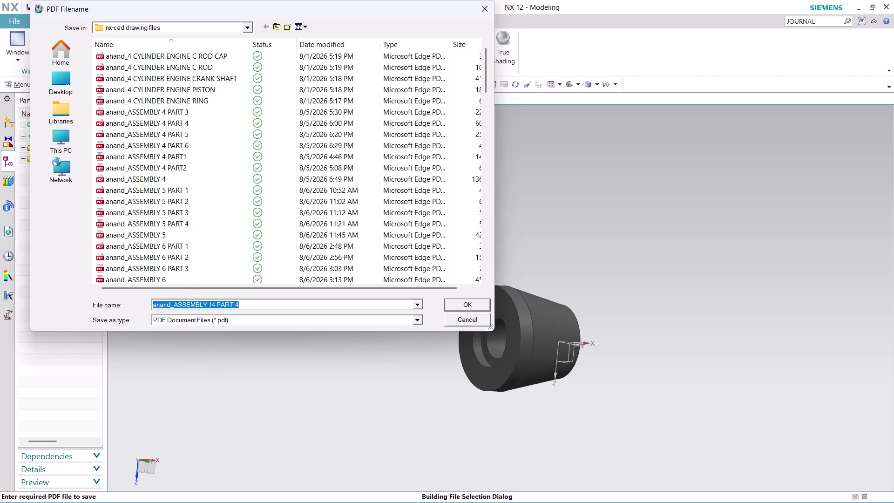
click(175, 303)
key(Left)
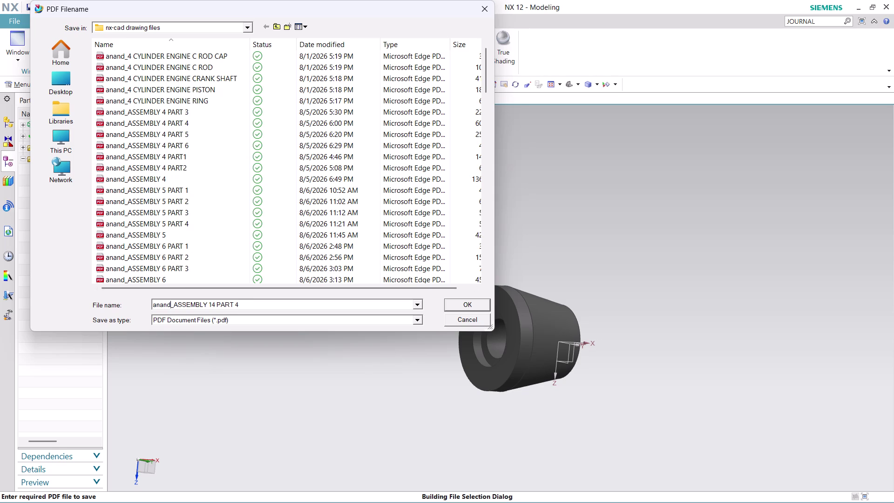
key(Right)
key(BackSpace)
key(BackSpace)
key(BackSpace)
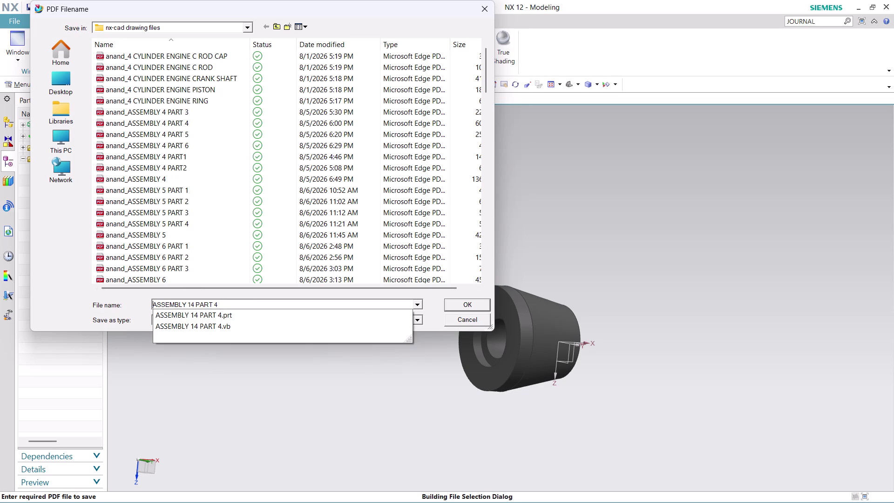
click(431, 313)
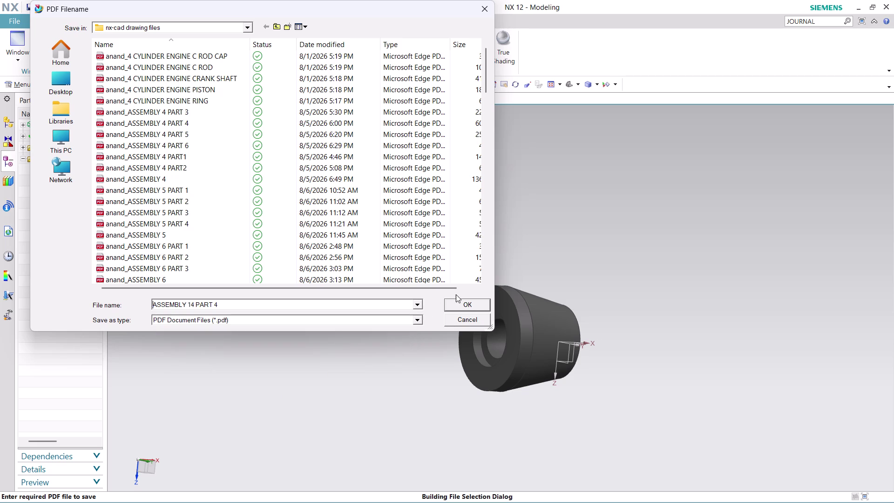
click(470, 301)
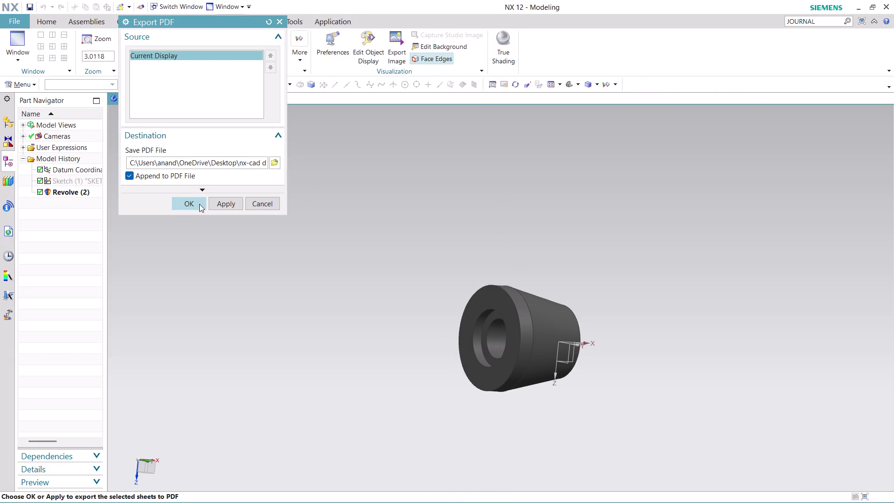
click(200, 204)
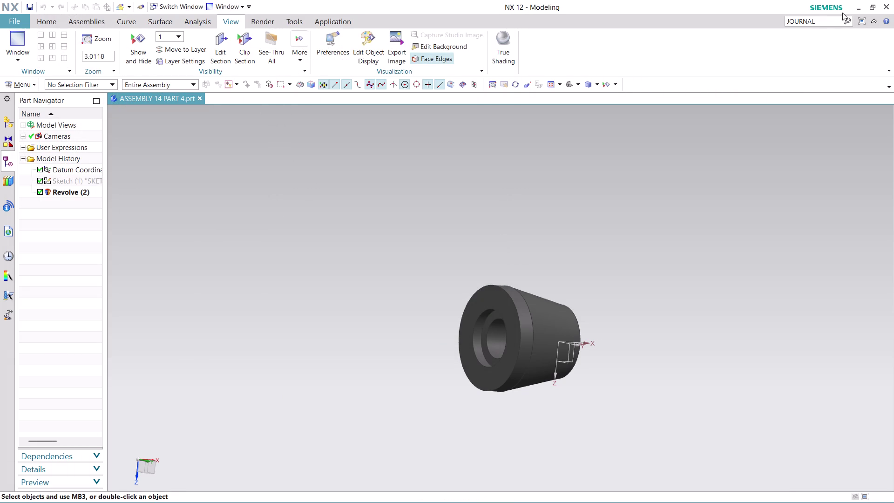